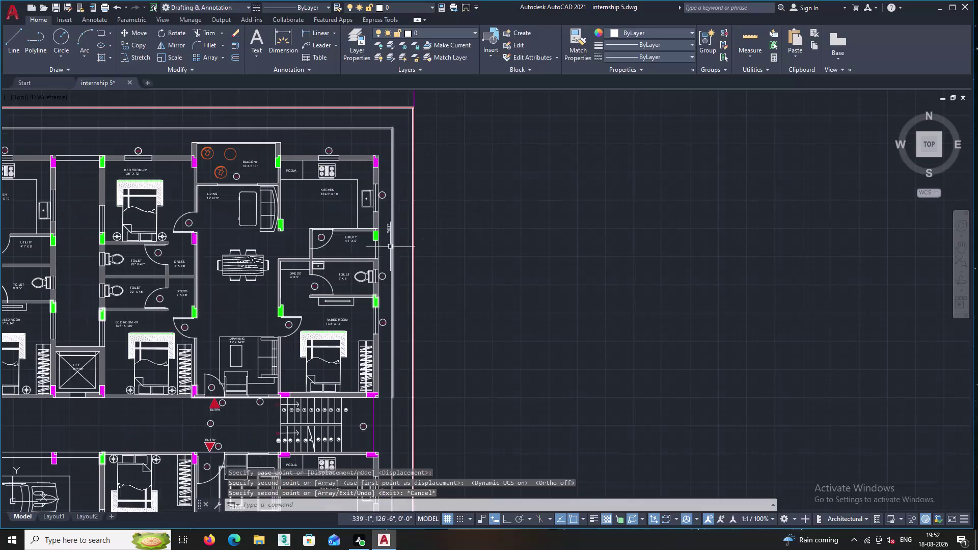
Erase the WEST text label beside the floor plan.
scroll(up, 3)
middle_drag(450, 239, 387, 169)
middle_drag(455, 221, 410, 158)
scroll(down, 3)
middle_drag(446, 256, 365, 162)
middle_drag(453, 293, 423, 203)
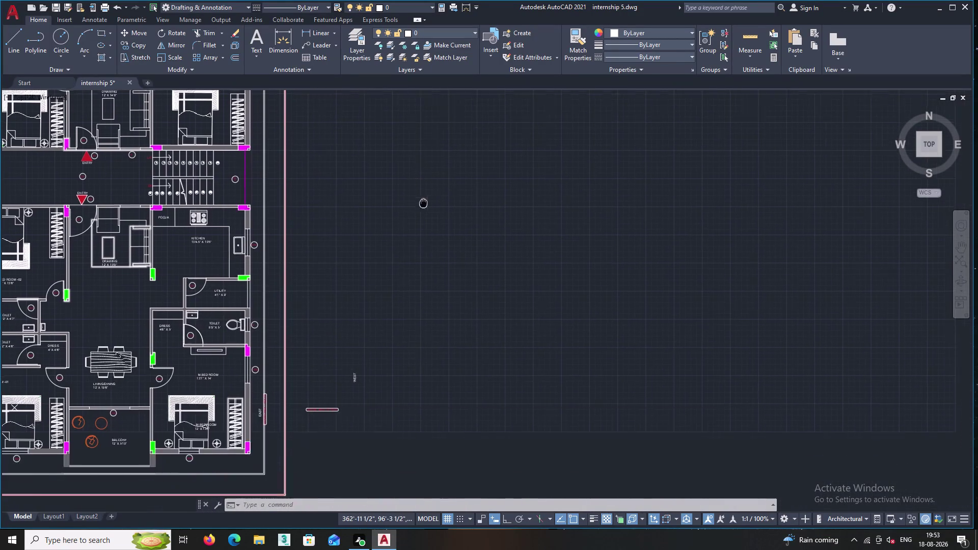
scroll(up, 3)
scroll(up, 3)
click(392, 352)
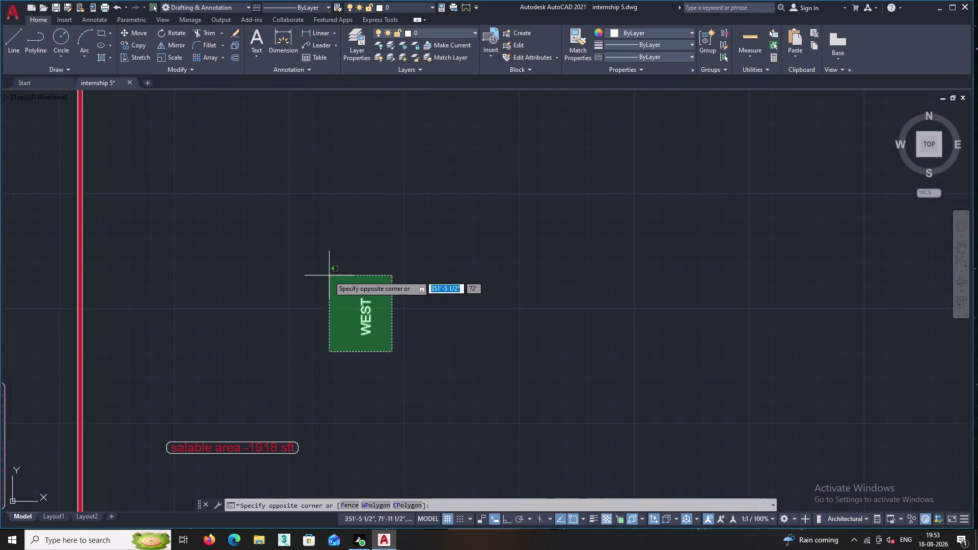
click(328, 275)
key(Delete)
Rotate the horizontal 'salable area -1918 sft' label 90° so it stands vertically.
middle_drag(300, 375, 322, 266)
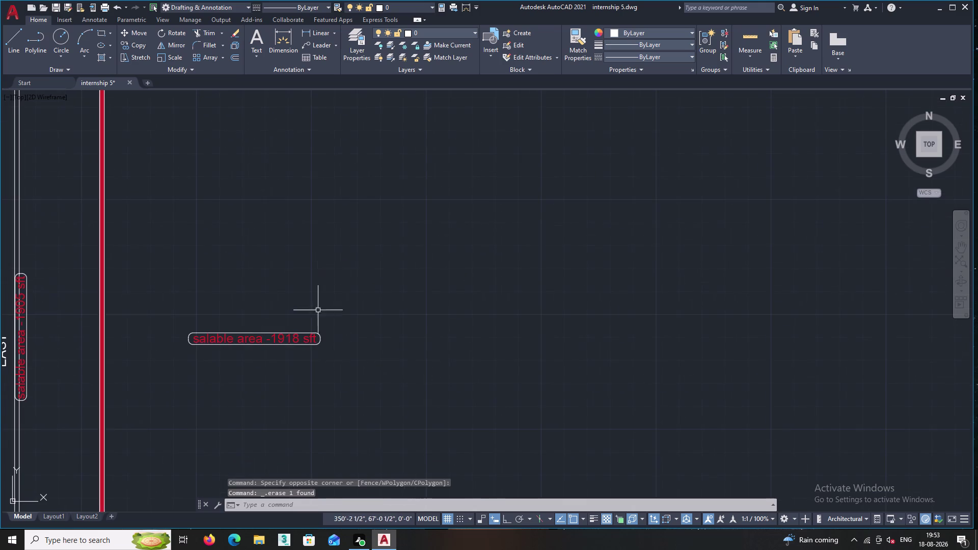
double_click(335, 371)
click(282, 300)
right_click(292, 241)
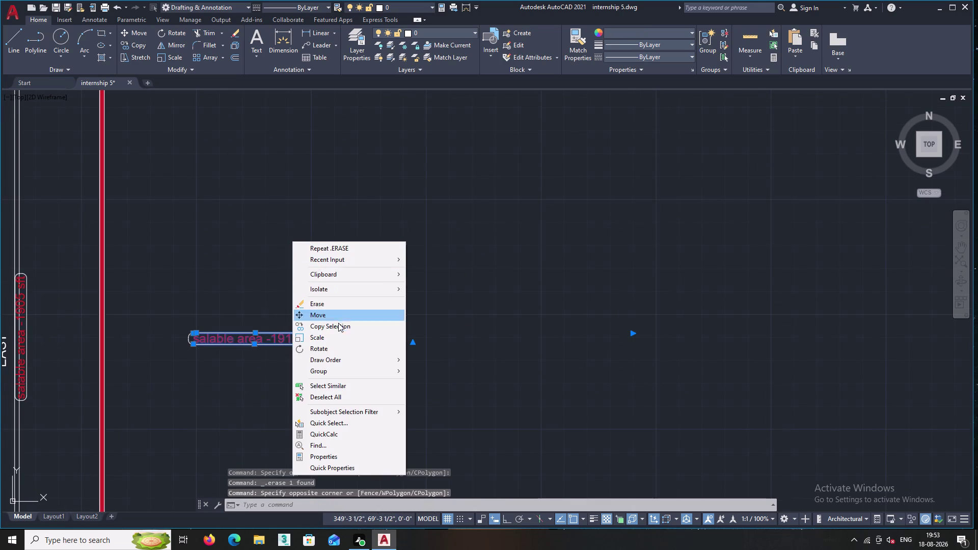
click(337, 351)
click(321, 339)
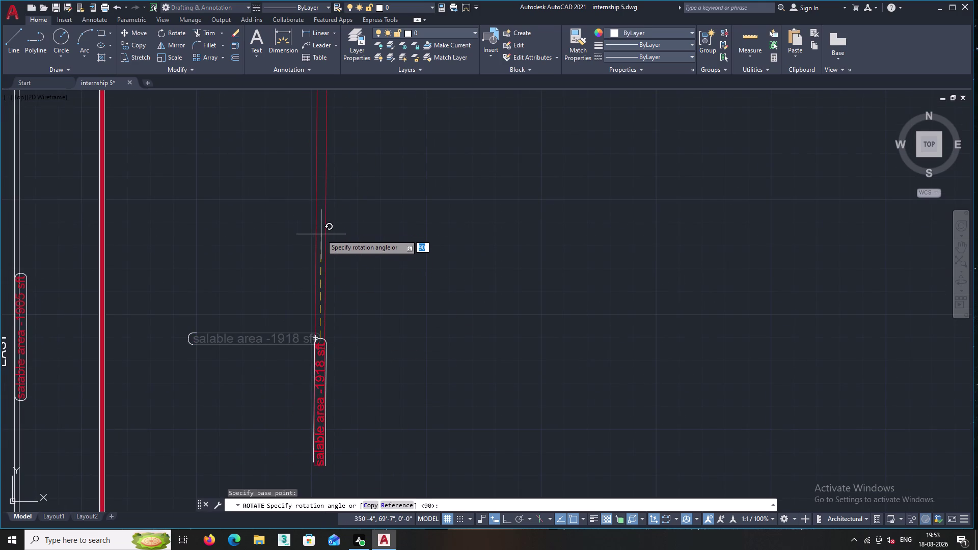
key(F8)
click(321, 236)
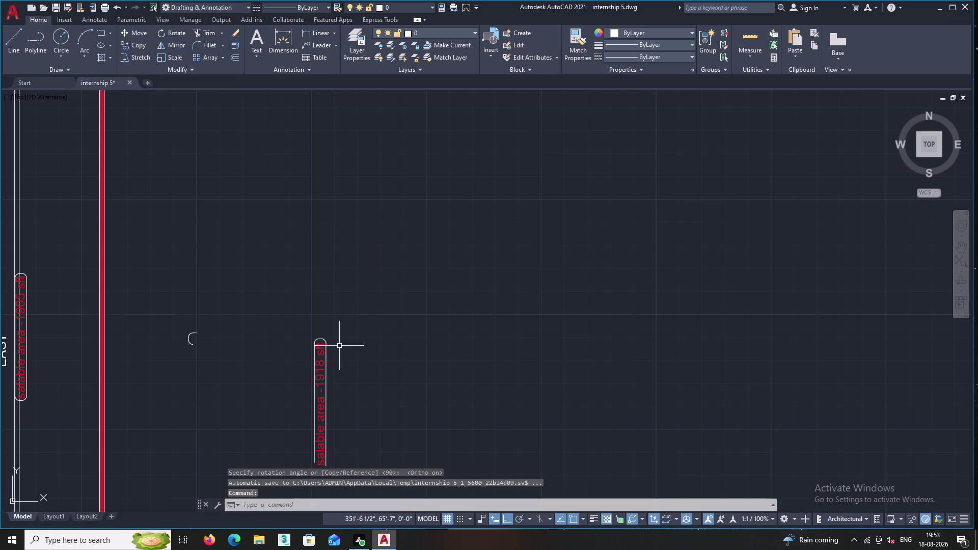
Window-select and erase the leftover arc pieces beside the label.
click(204, 351)
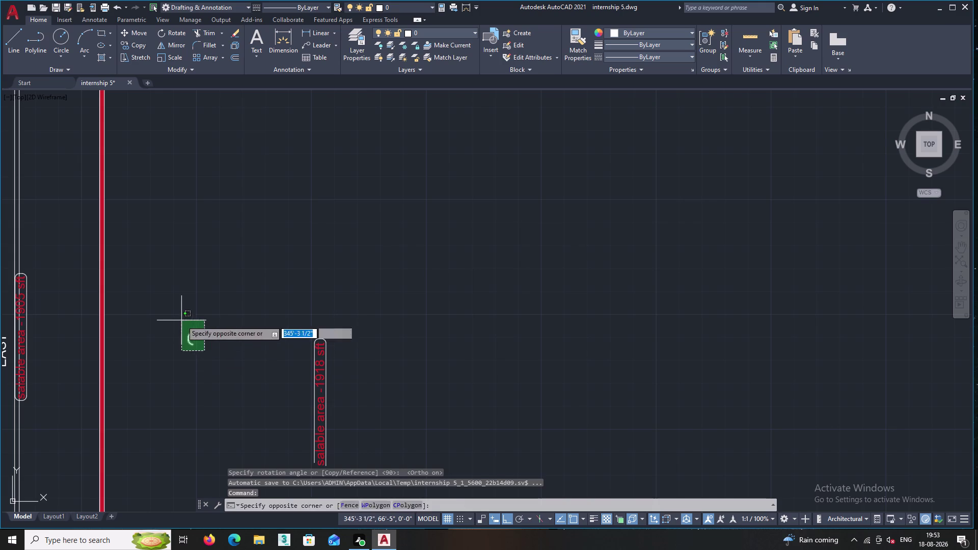
click(182, 320)
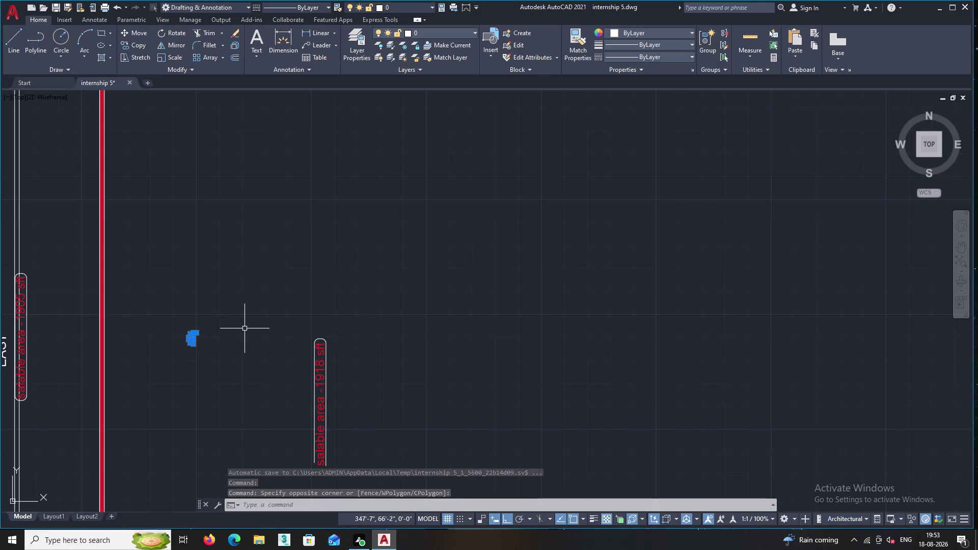
key(Delete)
middle_drag(246, 331, 257, 176)
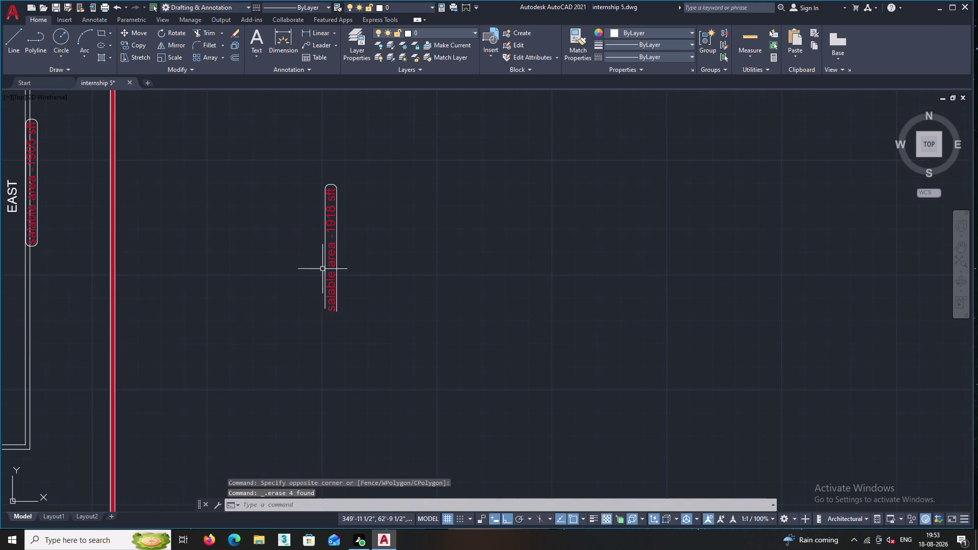
middle_drag(326, 273, 331, 295)
scroll(up, 3)
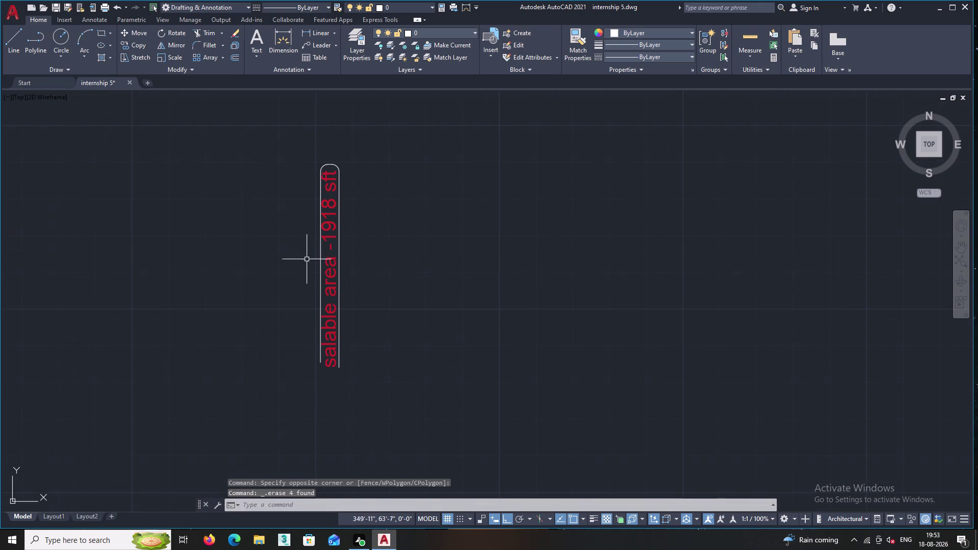
click(7, 33)
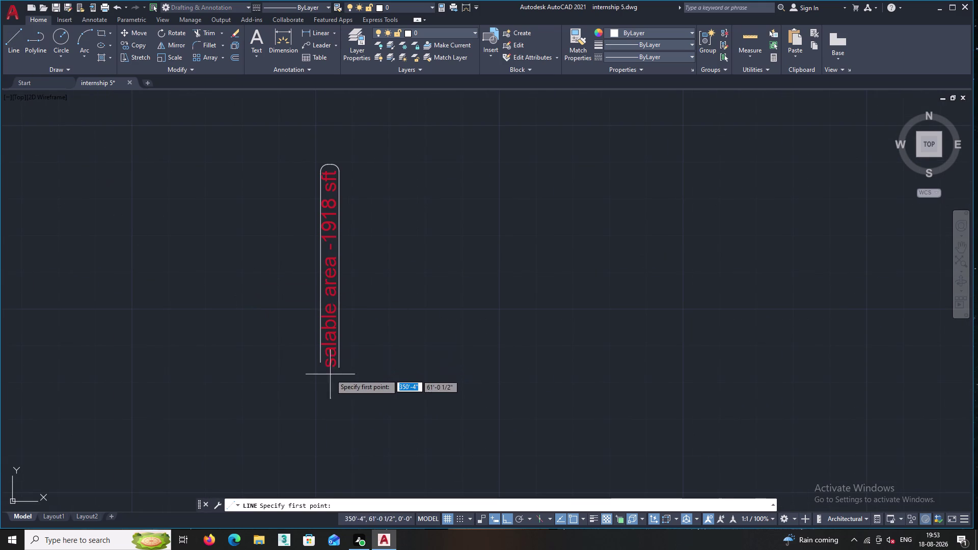
Draw a line across the bottom of the vertical label's frame.
scroll(up, 3)
click(353, 361)
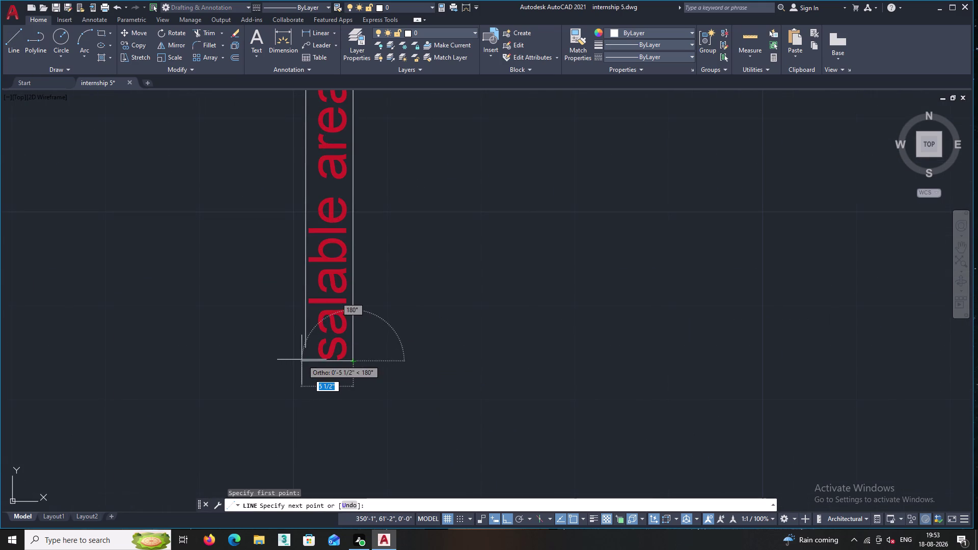
double_click(293, 371)
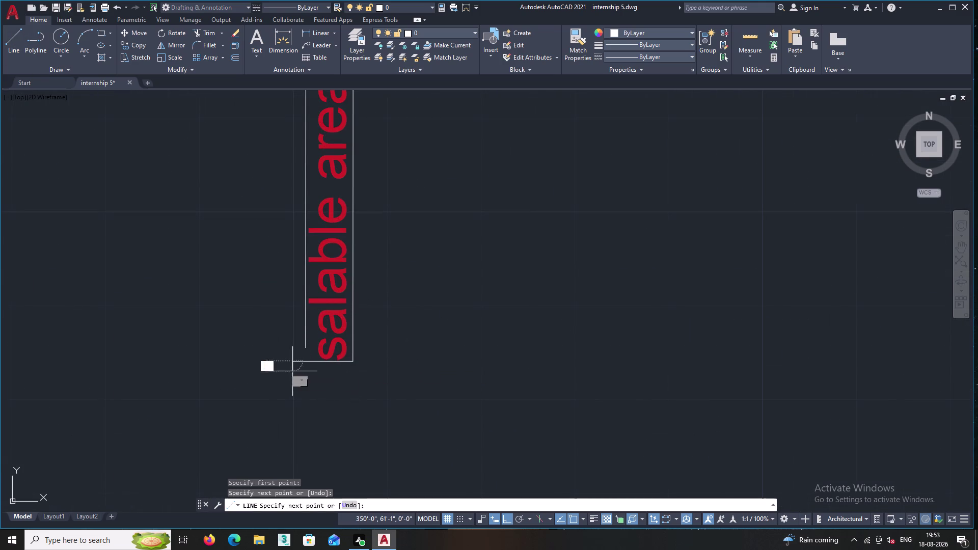
key(Escape)
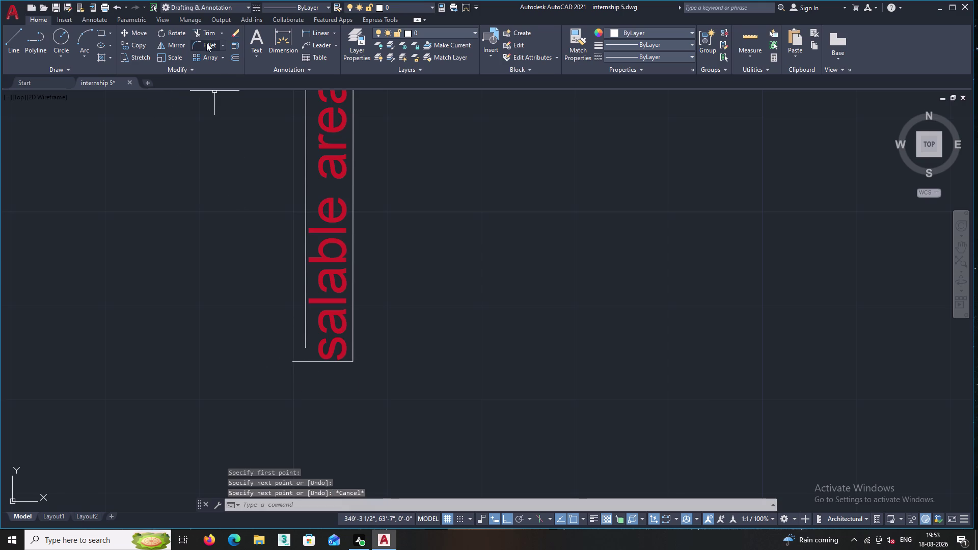
Extend the frame's left side down to the new bottom line with EX.
text(EX)
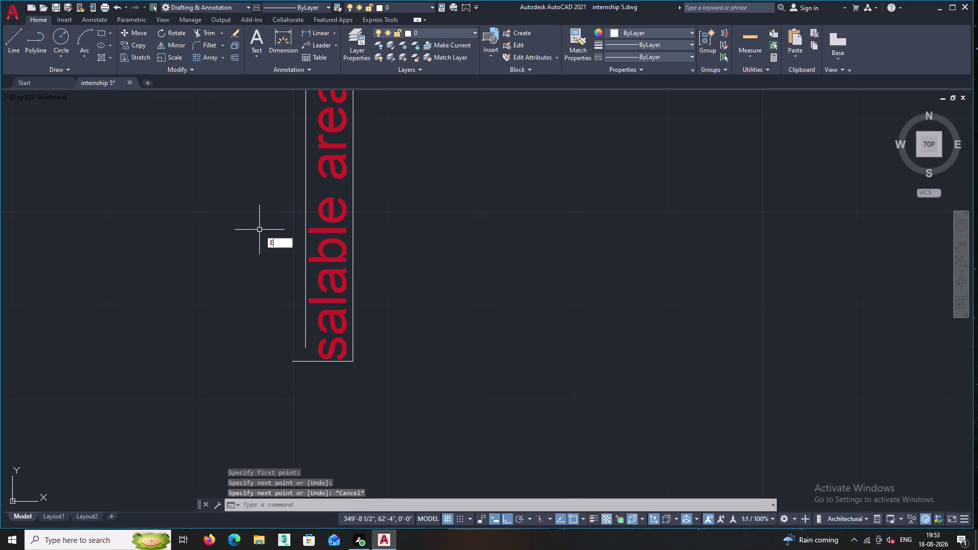
key(Return)
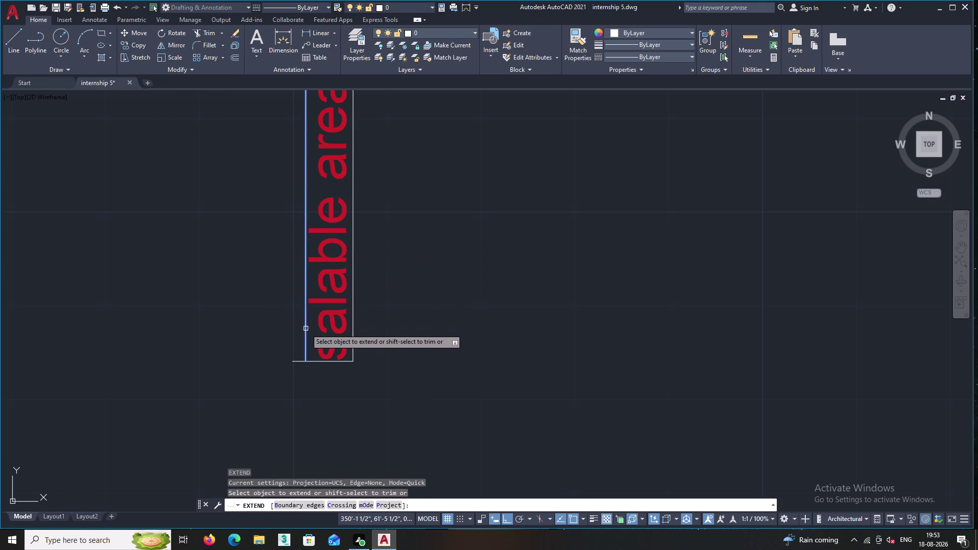
click(306, 329)
key(Escape)
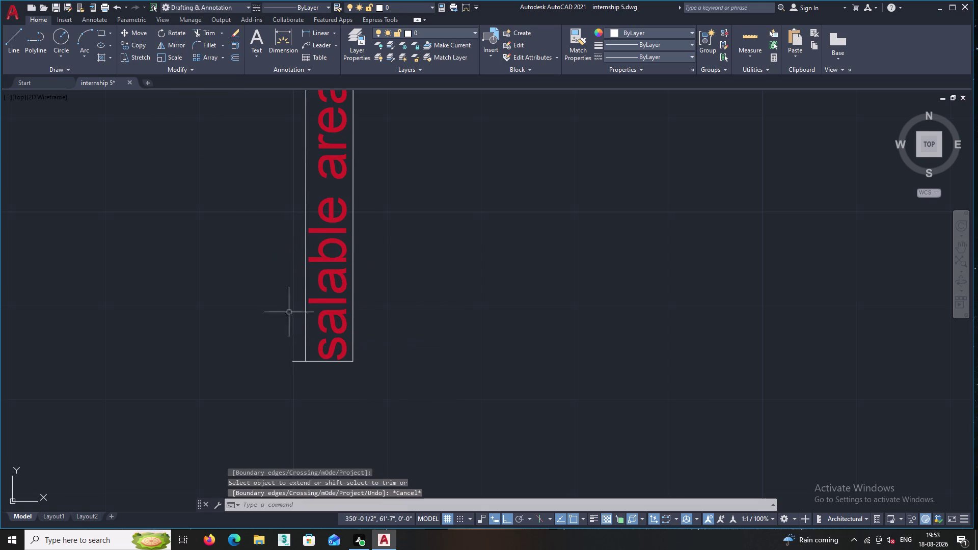
middle_drag(259, 285, 254, 301)
scroll(up, 3)
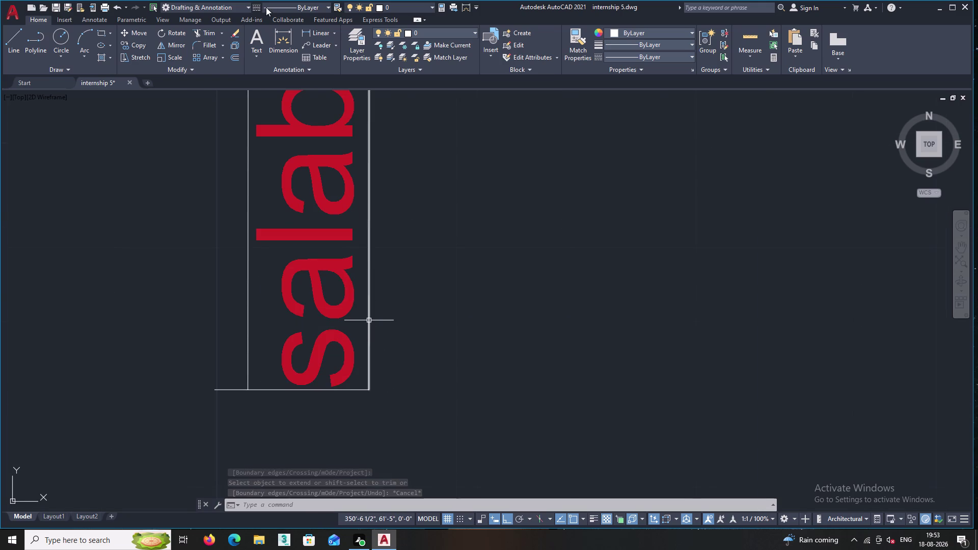
Fillet the bottom-left and bottom-right frame corners into rounded ends.
double_click(207, 41)
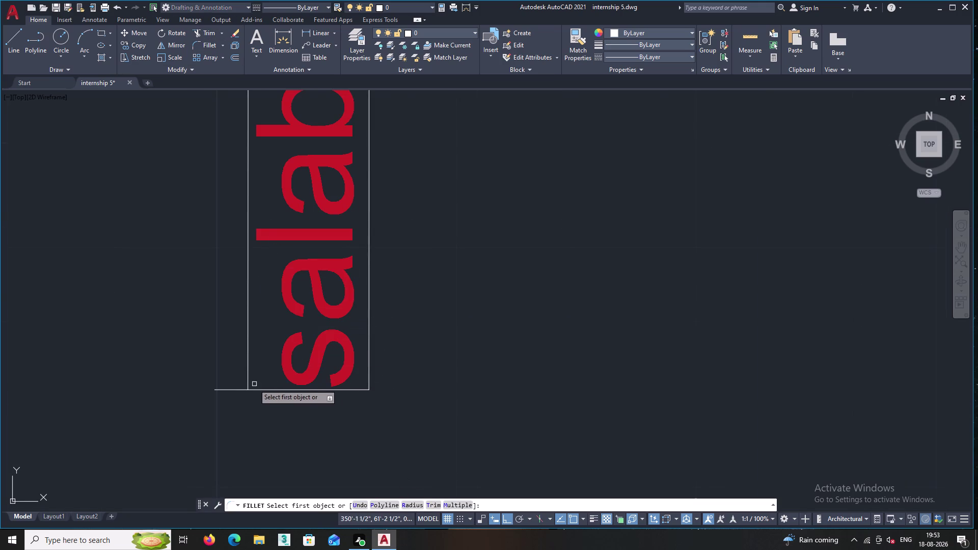
click(247, 377)
click(258, 390)
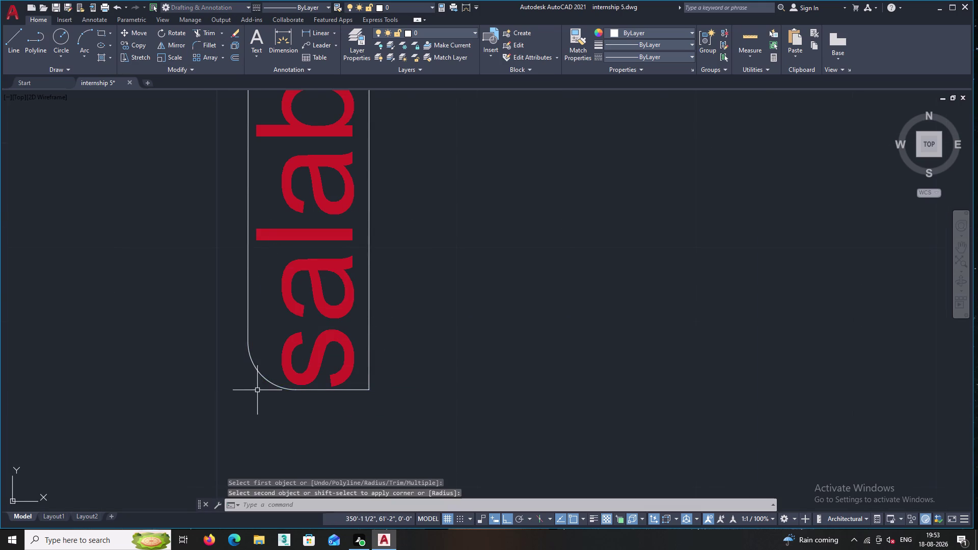
key(Return)
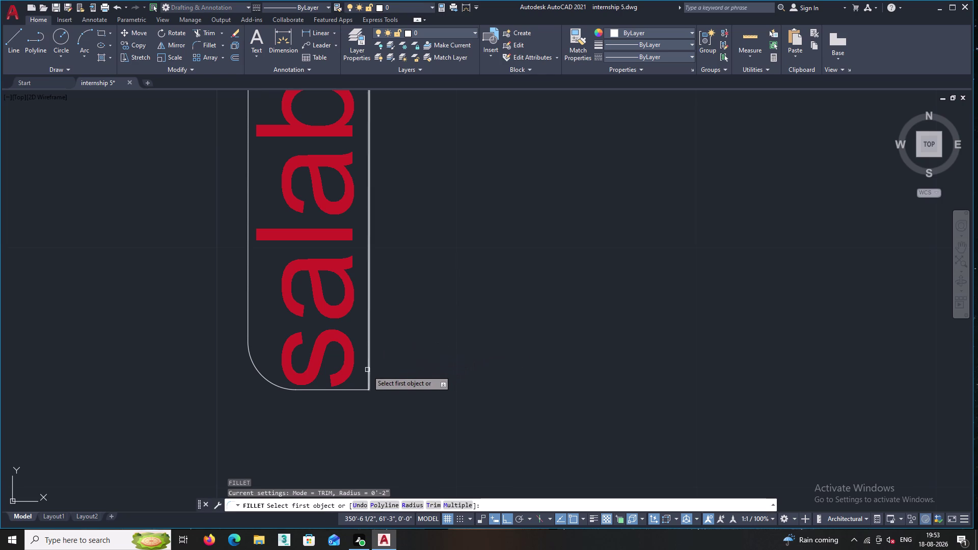
click(367, 372)
double_click(369, 373)
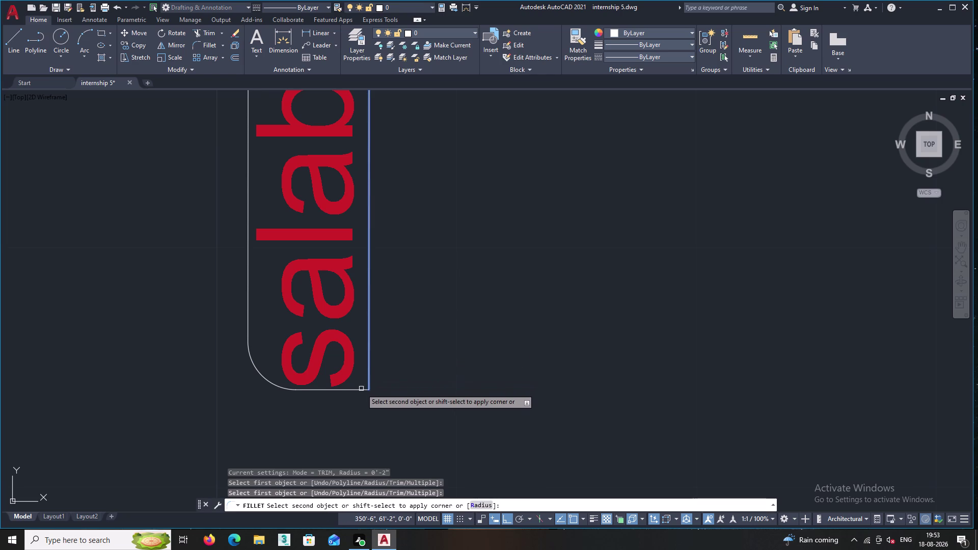
click(361, 390)
scroll(down, 3)
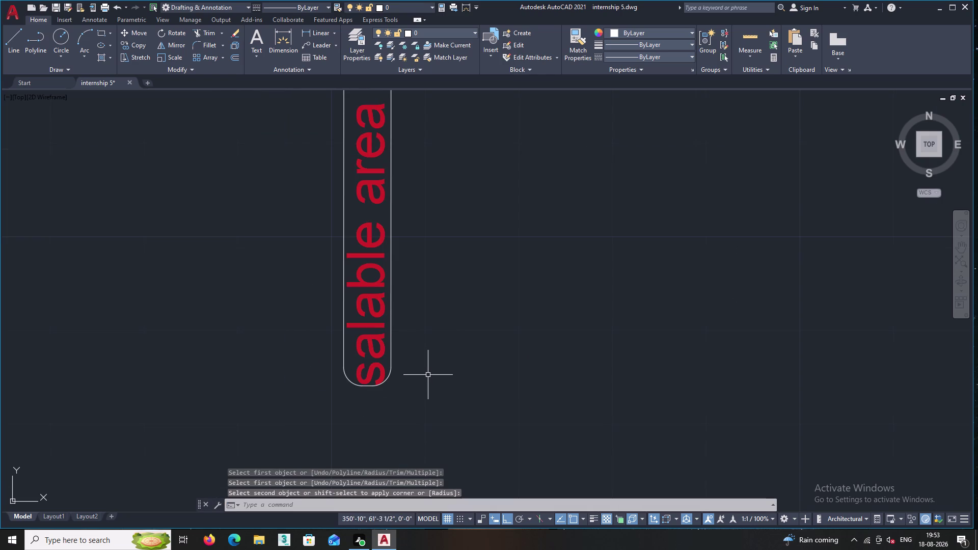
key(Escape)
middle_drag(421, 373, 421, 379)
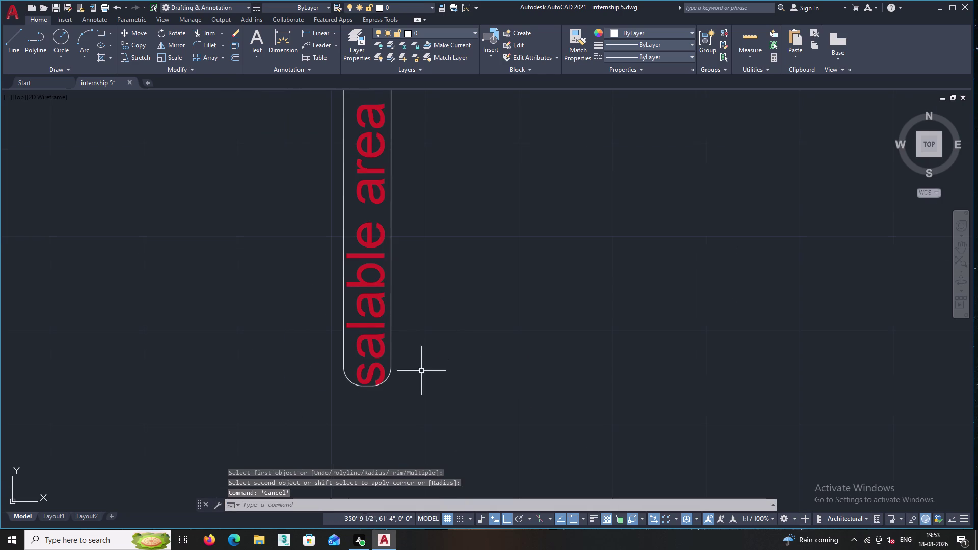
middle_drag(421, 380, 431, 422)
scroll(down, 3)
Select the vertical salable-area label and its frame for copying.
click(445, 407)
click(346, 281)
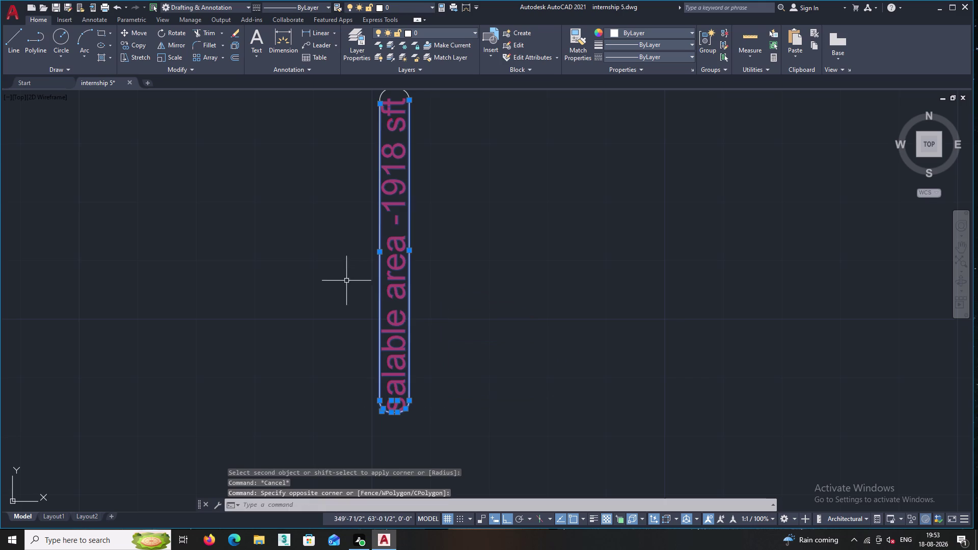
middle_drag(343, 255, 366, 338)
double_click(488, 291)
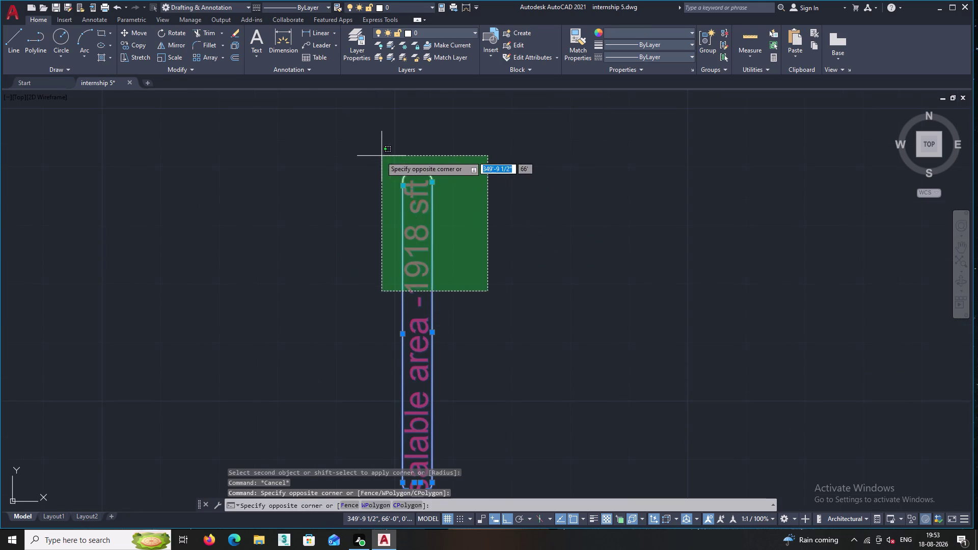
click(379, 155)
right_click(367, 152)
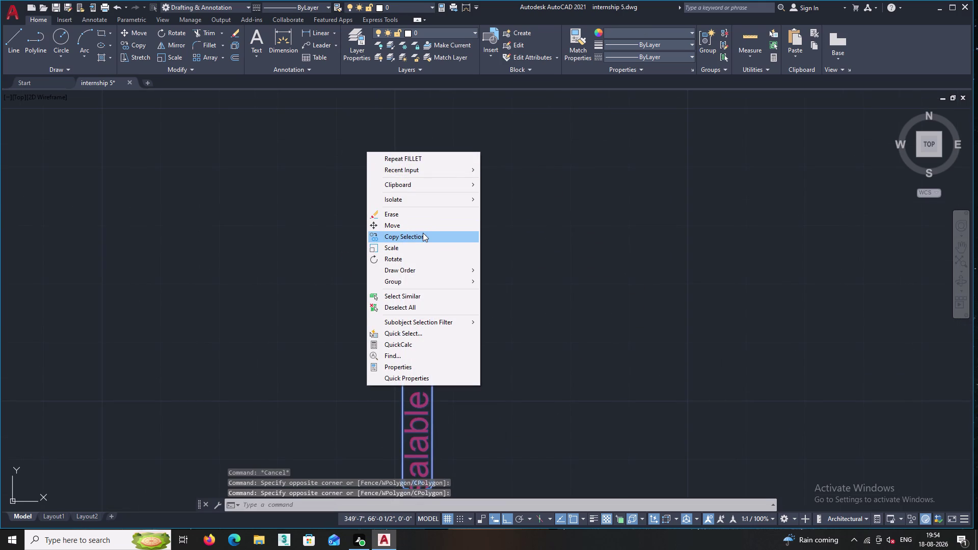
double_click(421, 238)
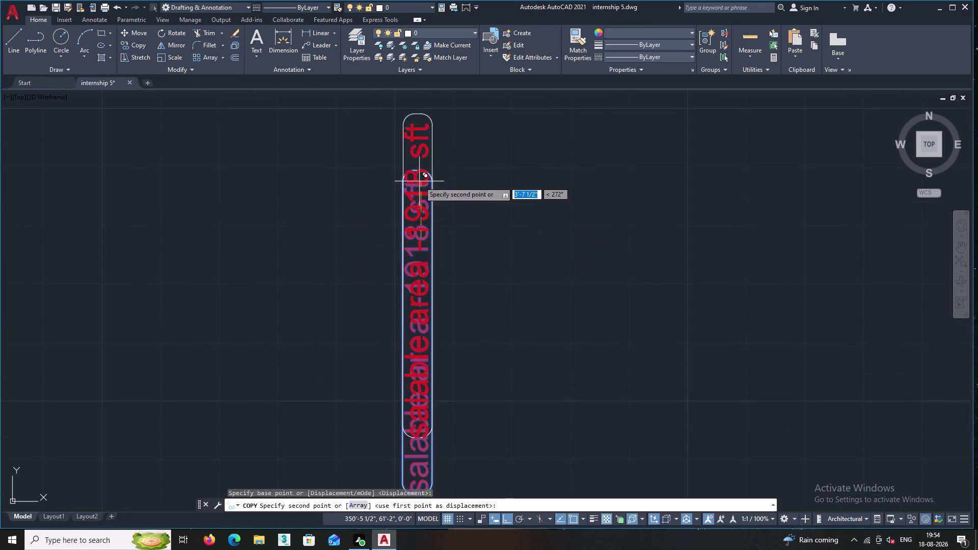
Turn Ortho off and carry the label copy over to the WEST label area.
middle_drag(258, 182, 366, 179)
key(F8)
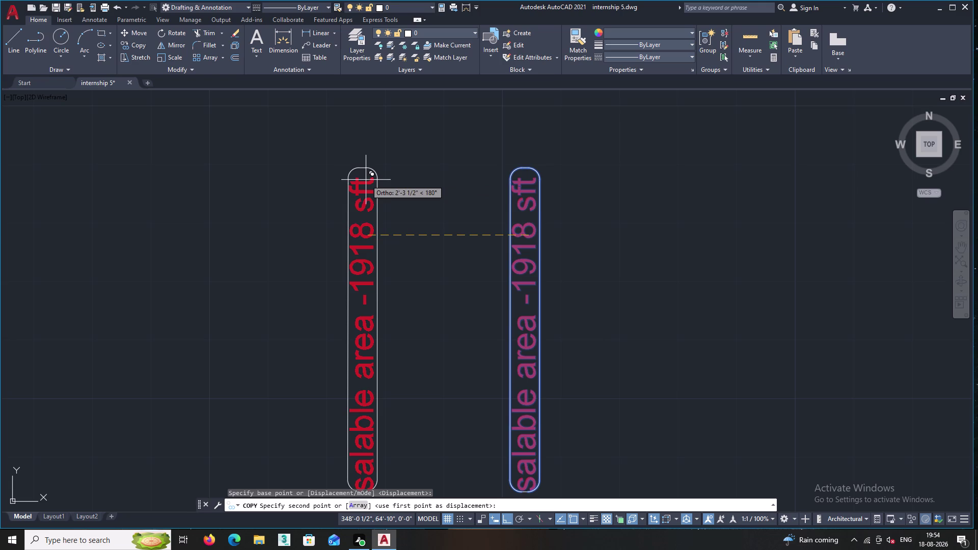
scroll(down, 3)
middle_click(345, 180)
middle_drag(344, 184, 421, 294)
middle_drag(279, 232, 484, 336)
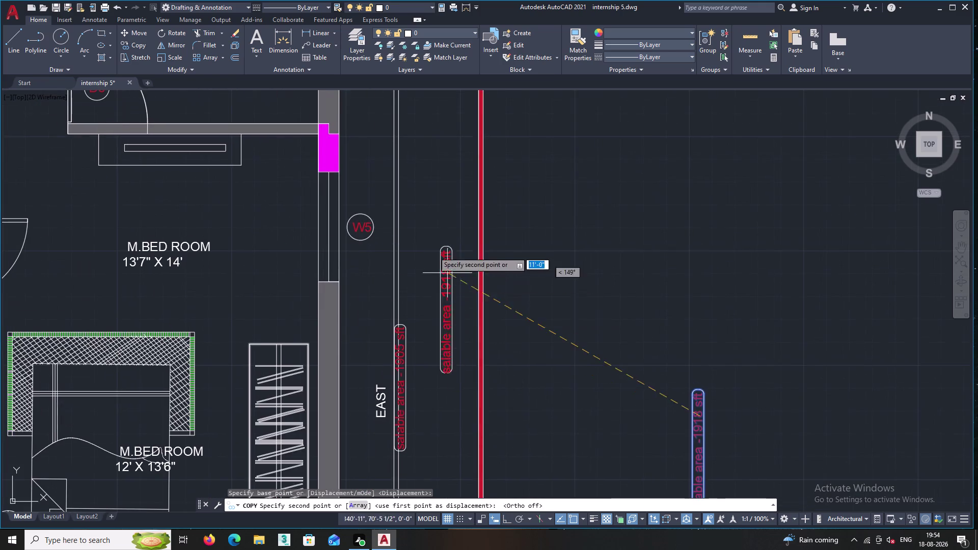
middle_drag(412, 218, 446, 423)
middle_drag(411, 275, 400, 466)
middle_drag(406, 219, 375, 460)
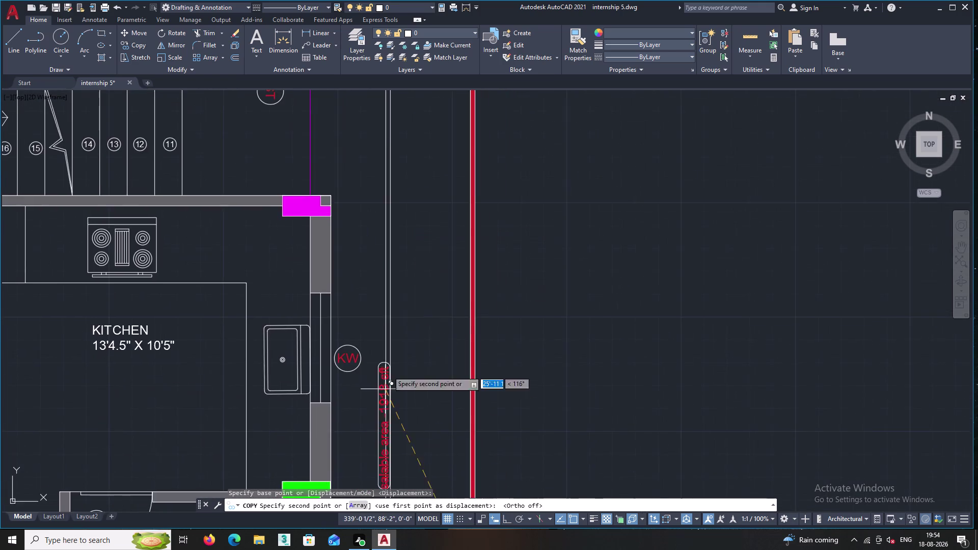
middle_drag(386, 286, 363, 462)
scroll(down, 3)
middle_drag(392, 262, 385, 461)
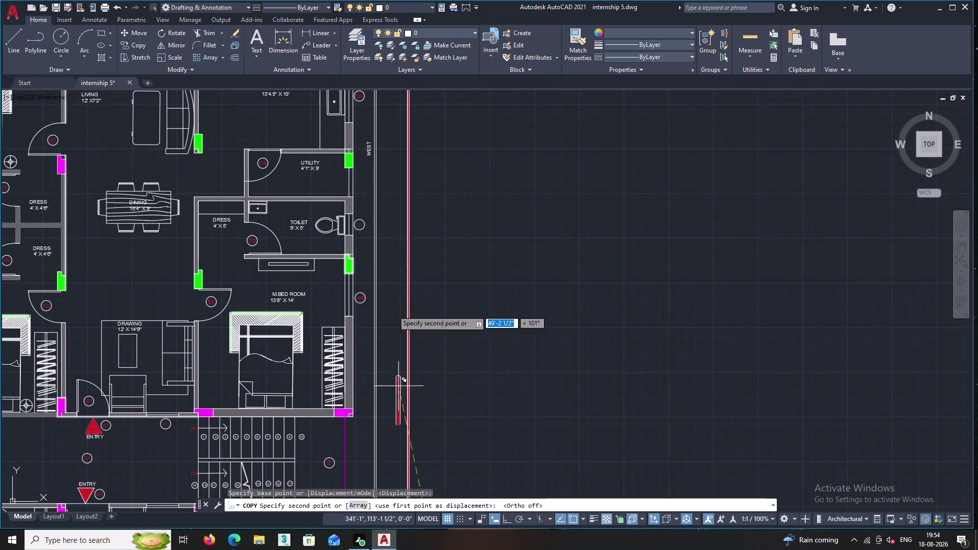
middle_drag(381, 239, 377, 361)
scroll(up, 3)
scroll(up, 3)
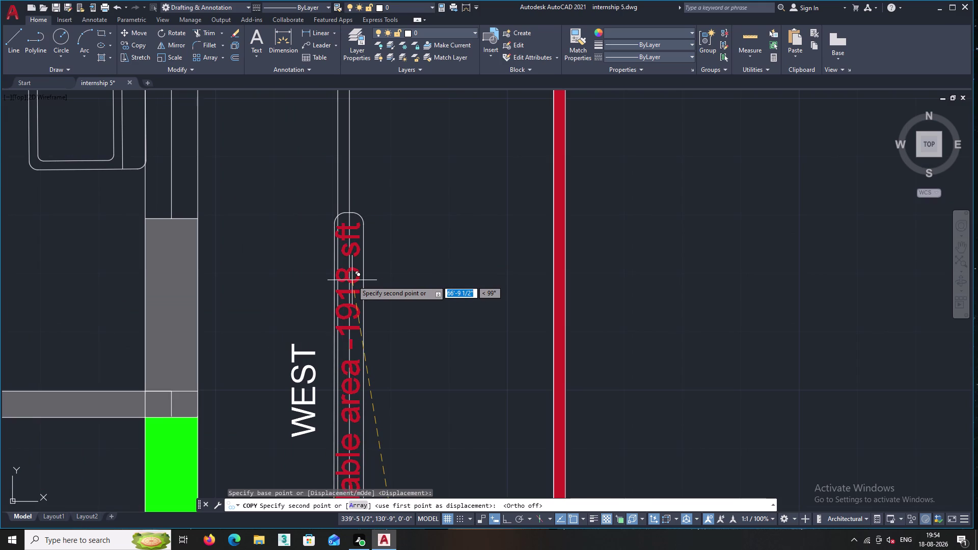
Place the label copy beside the WEST text and end the copy.
click(352, 280)
right_click(352, 280)
click(352, 281)
key(Escape)
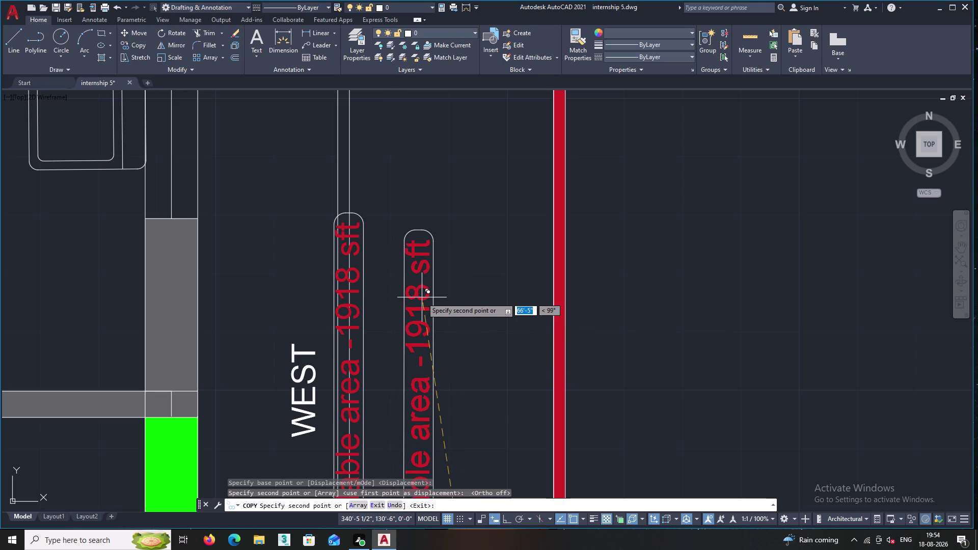
key(Escape)
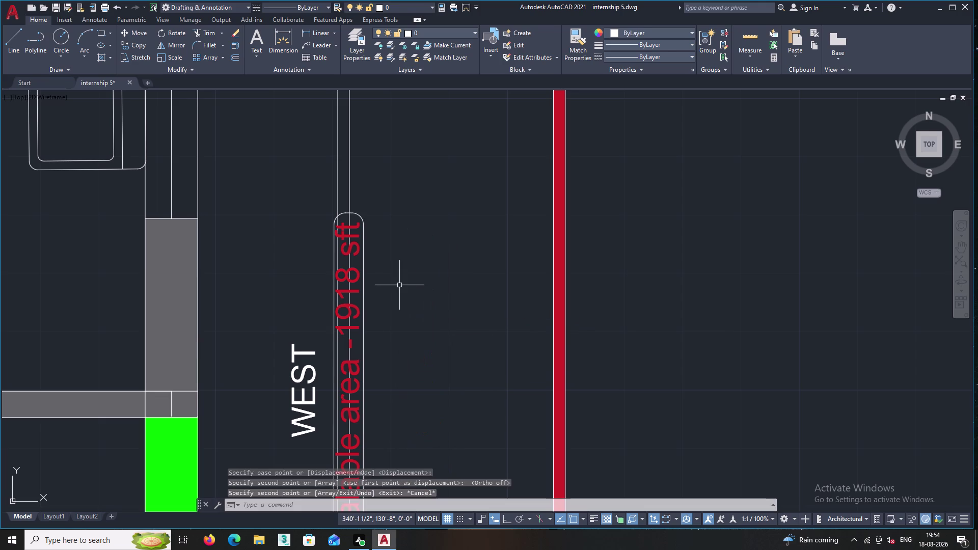
Inspect the new label beside WEST and select its text and frame.
scroll(down, 3)
middle_drag(367, 287, 418, 260)
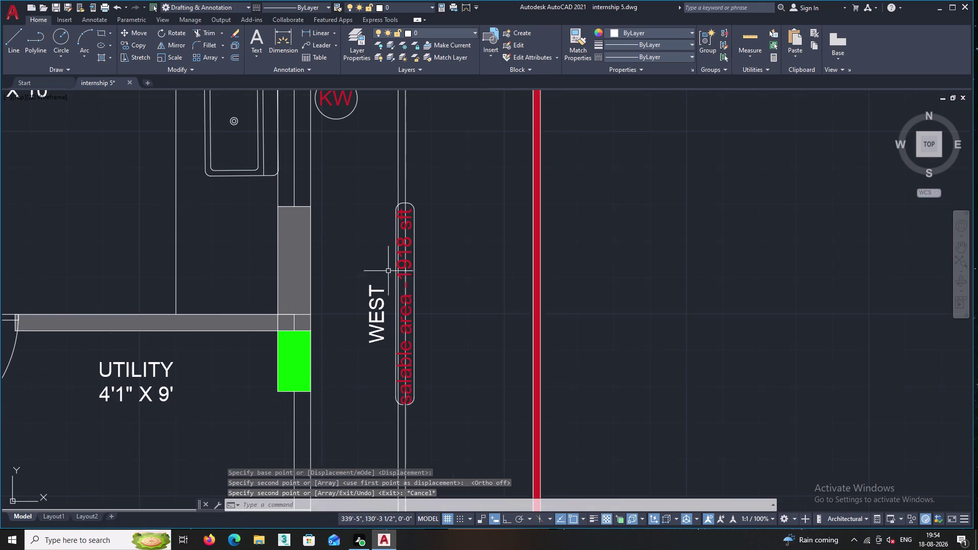
middle_drag(381, 273, 338, 261)
scroll(down, 3)
middle_drag(329, 258, 372, 249)
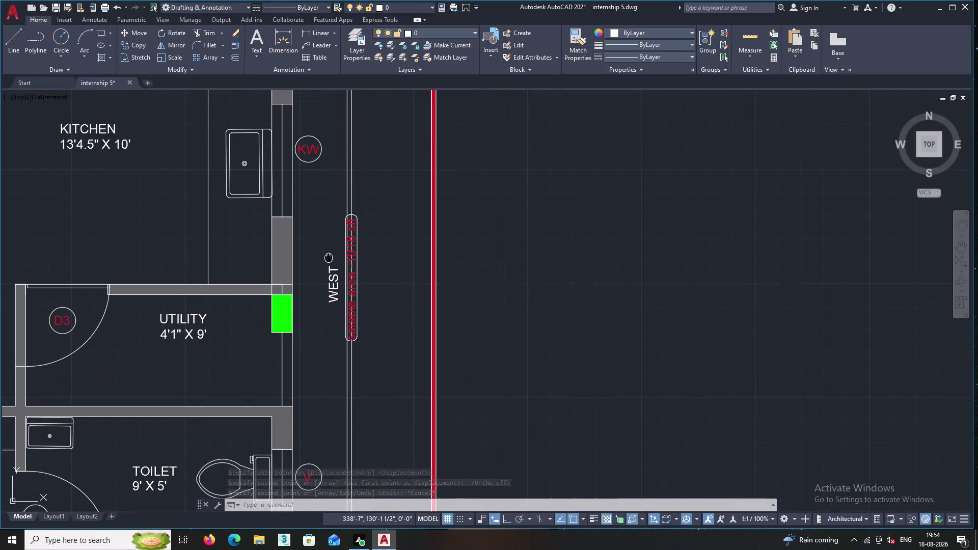
middle_drag(372, 249, 389, 249)
scroll(down, 3)
middle_drag(396, 300, 418, 288)
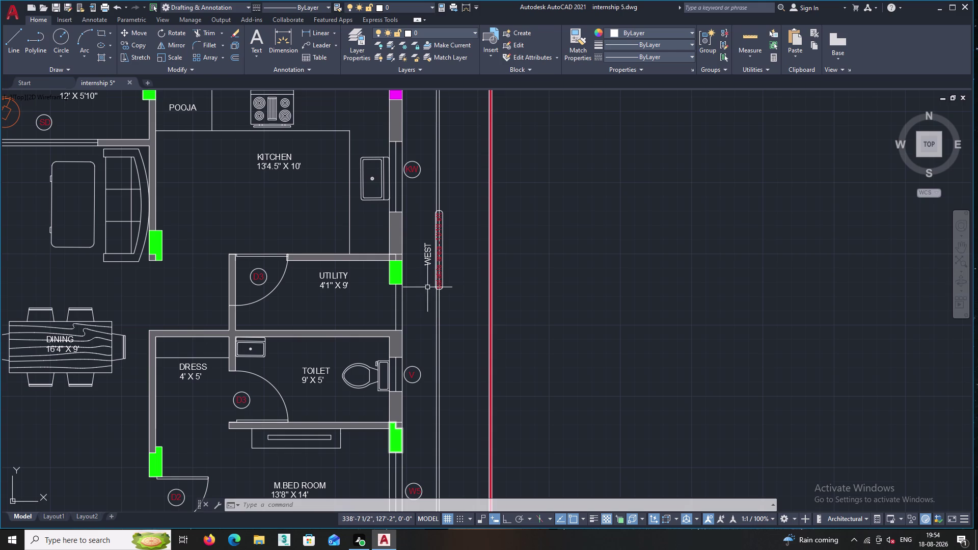
scroll(up, 3)
middle_drag(454, 251, 435, 315)
scroll(up, 3)
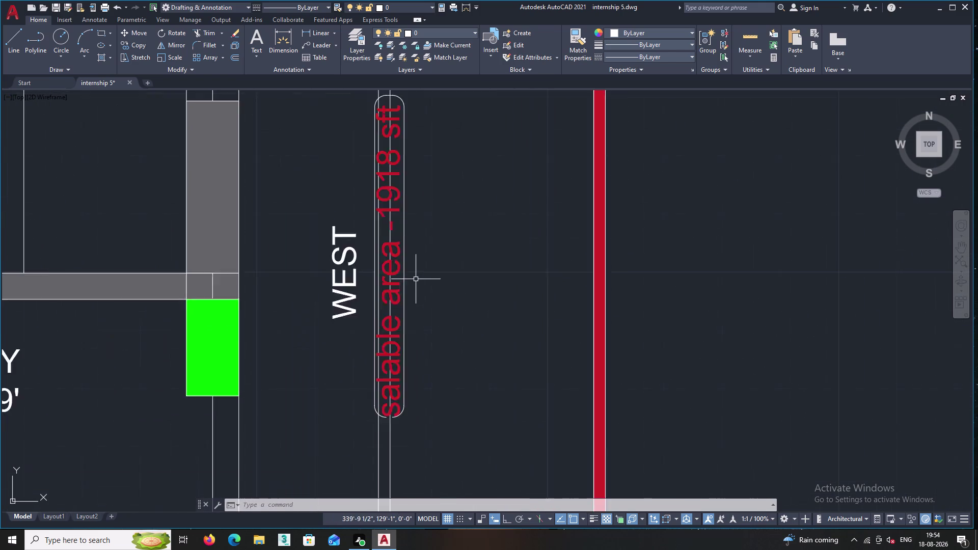
scroll(up, 3)
click(380, 283)
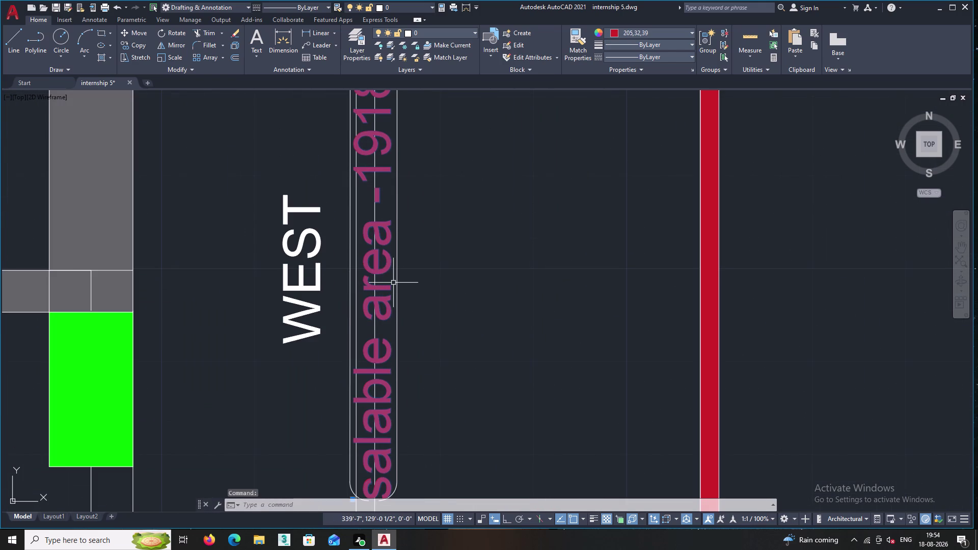
click(396, 283)
double_click(355, 300)
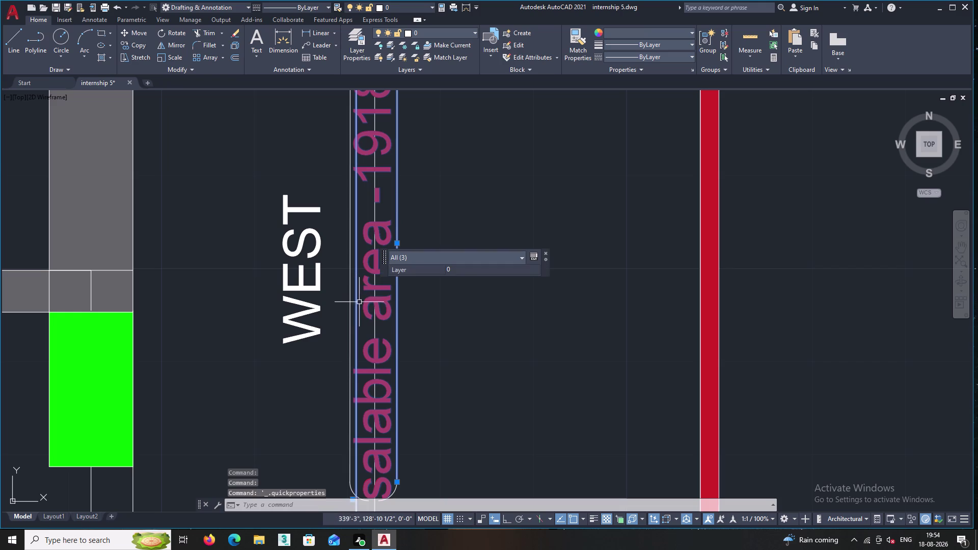
middle_drag(394, 313, 380, 183)
scroll(up, 3)
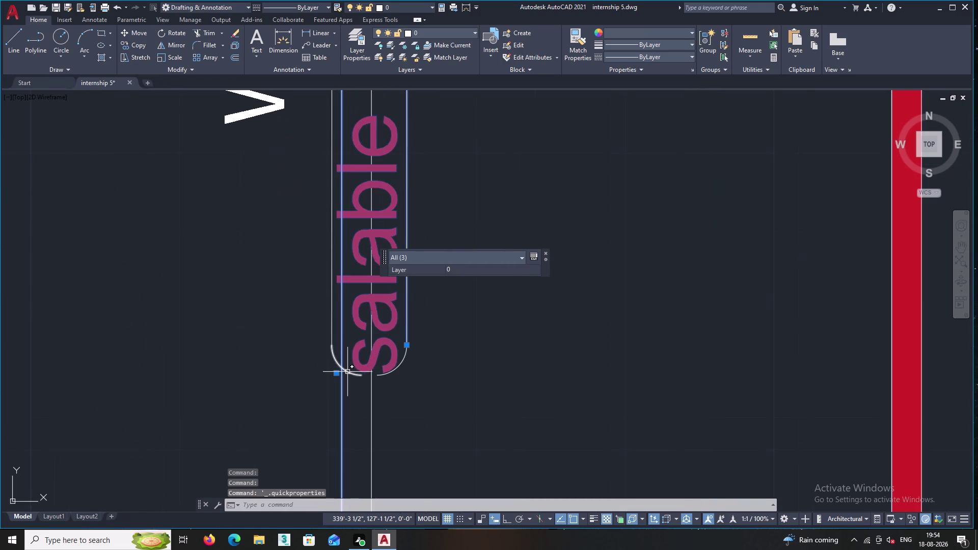
click(351, 372)
click(381, 375)
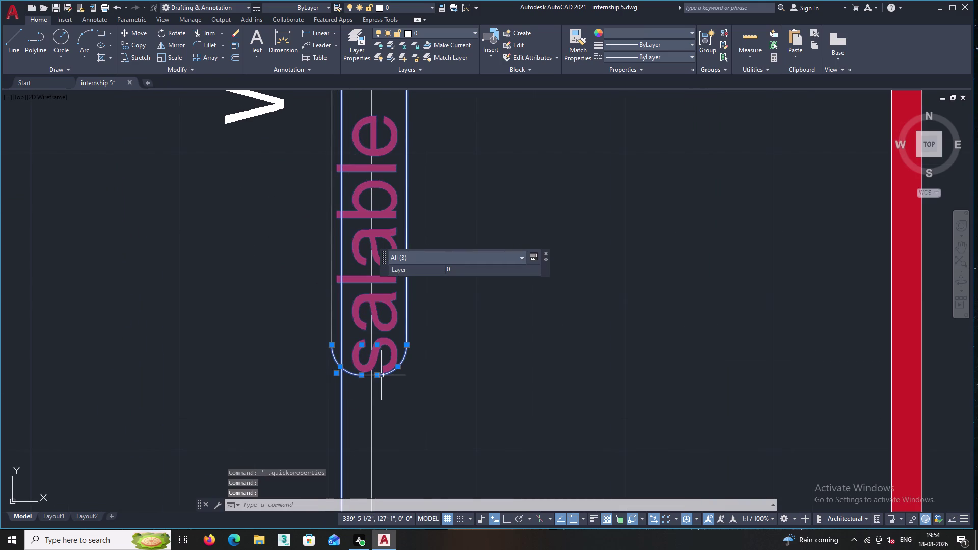
middle_drag(442, 345, 439, 512)
middle_drag(468, 151, 472, 368)
middle_drag(432, 170, 434, 185)
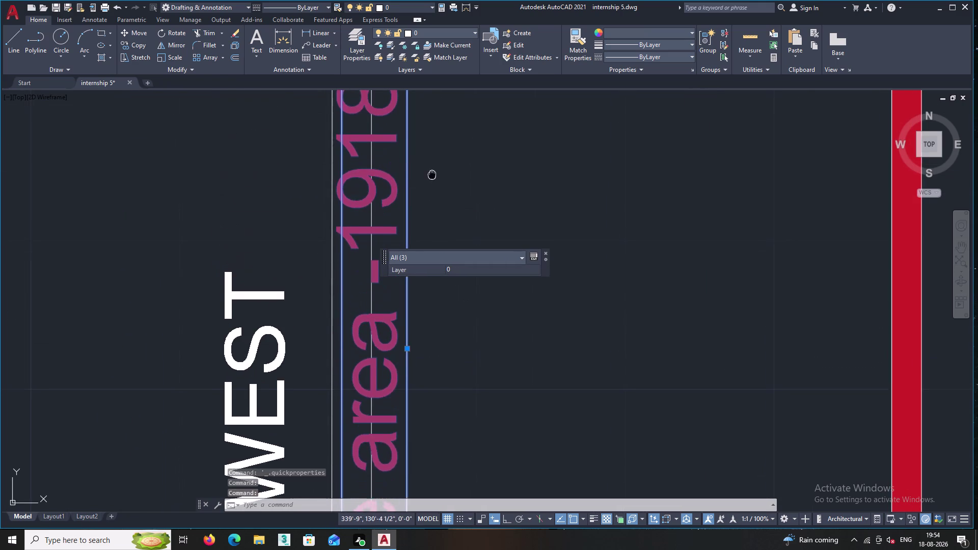
middle_drag(436, 180, 454, 431)
double_click(399, 199)
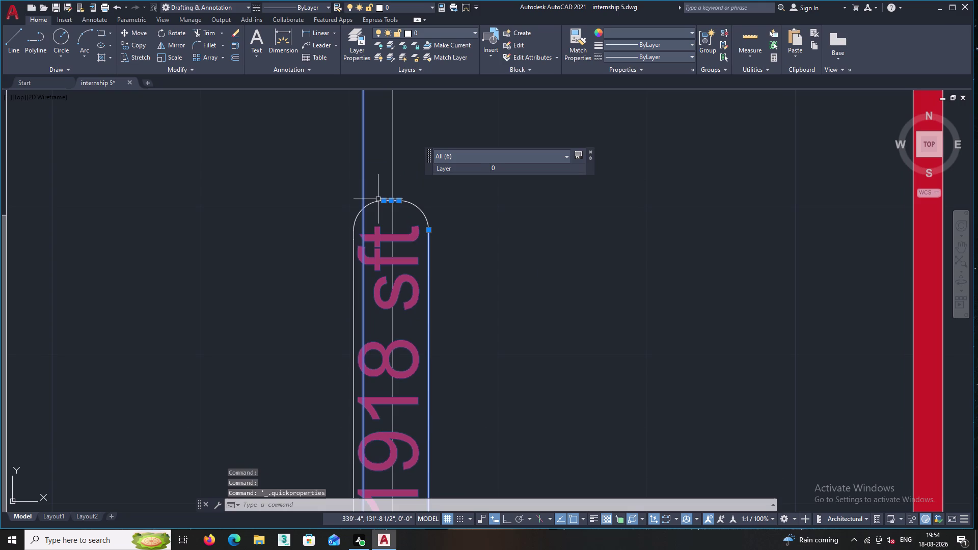
double_click(376, 200)
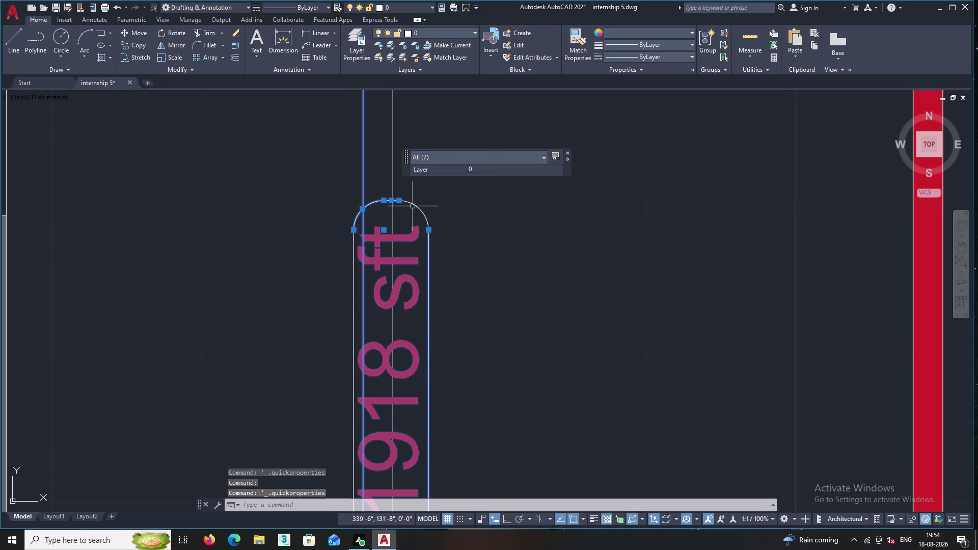
click(412, 207)
click(353, 285)
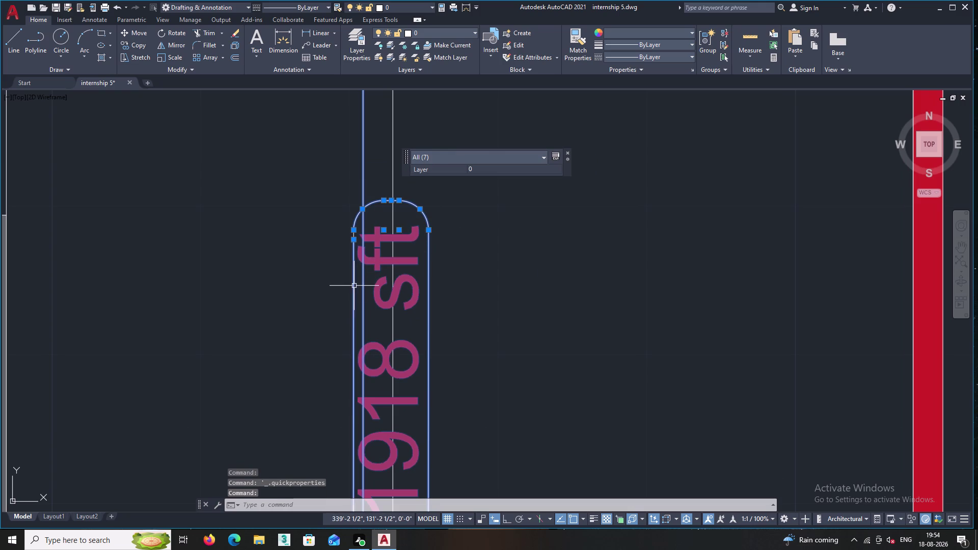
key(Escape)
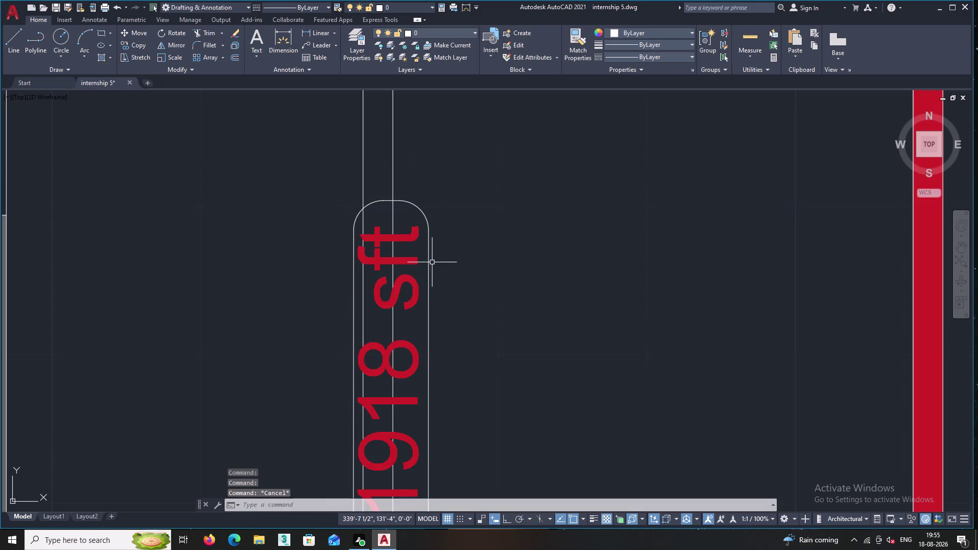
scroll(up, 3)
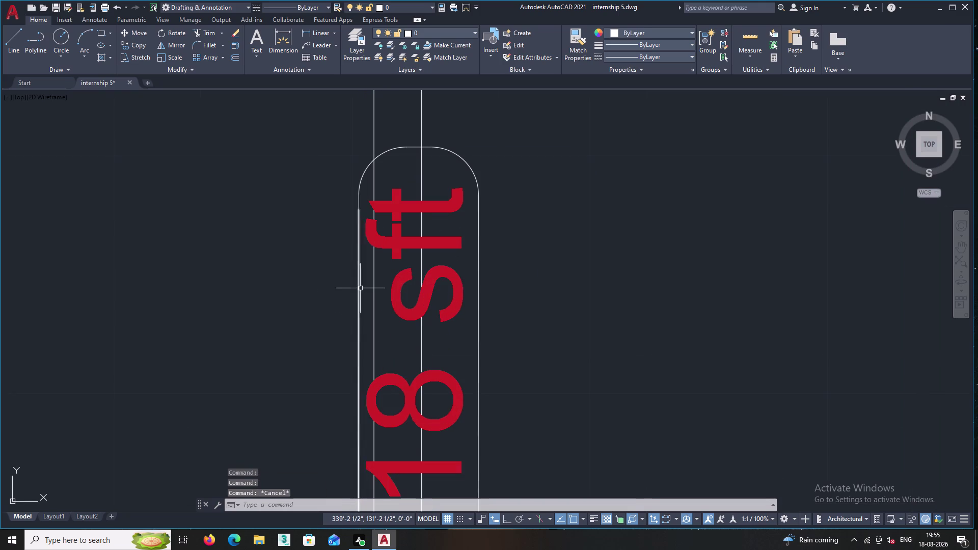
click(405, 246)
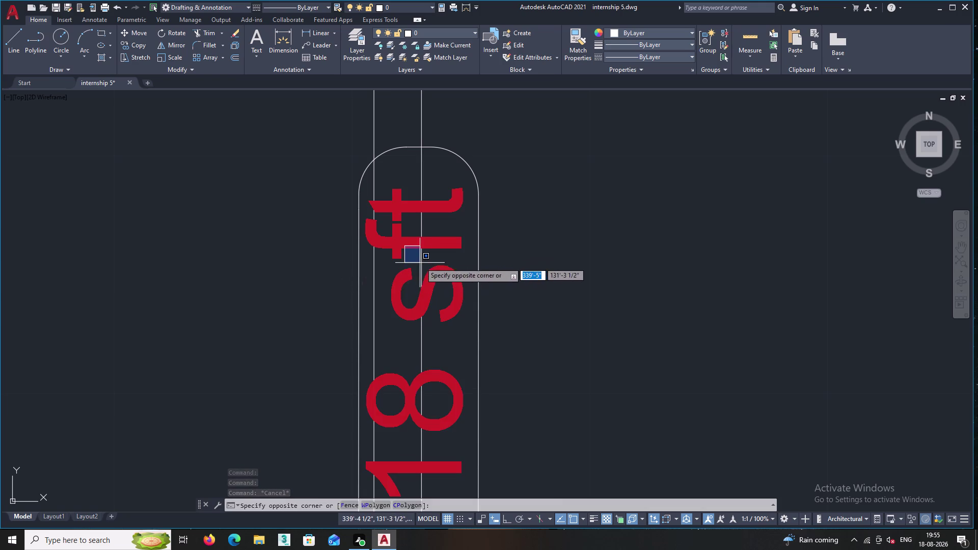
double_click(403, 247)
double_click(399, 238)
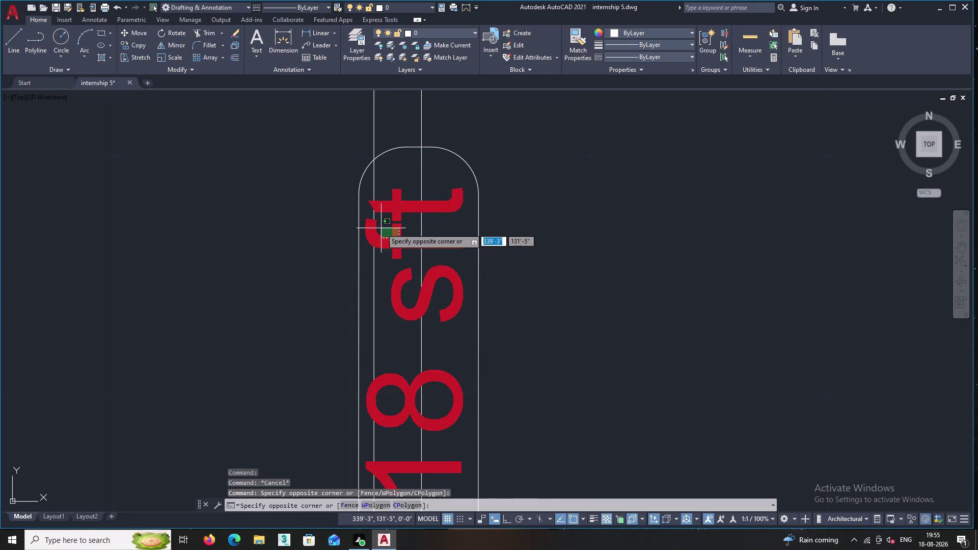
click(381, 229)
click(503, 275)
click(472, 228)
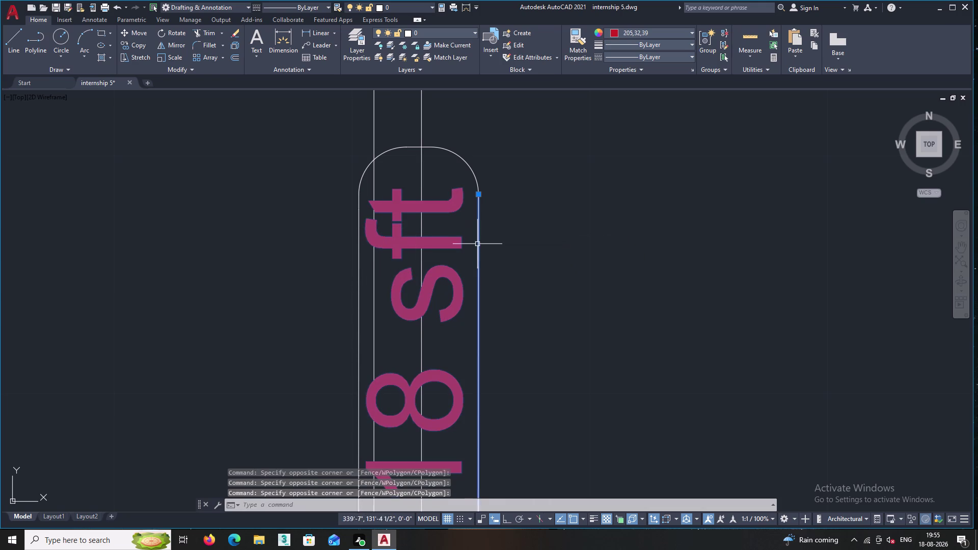
middle_drag(508, 324, 505, 191)
click(364, 229)
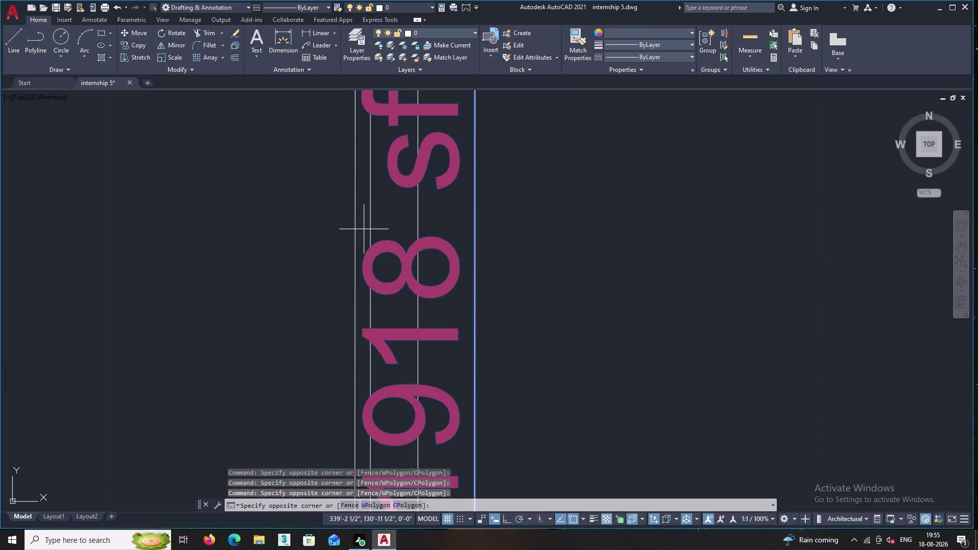
click(350, 211)
scroll(down, 3)
scroll(up, 3)
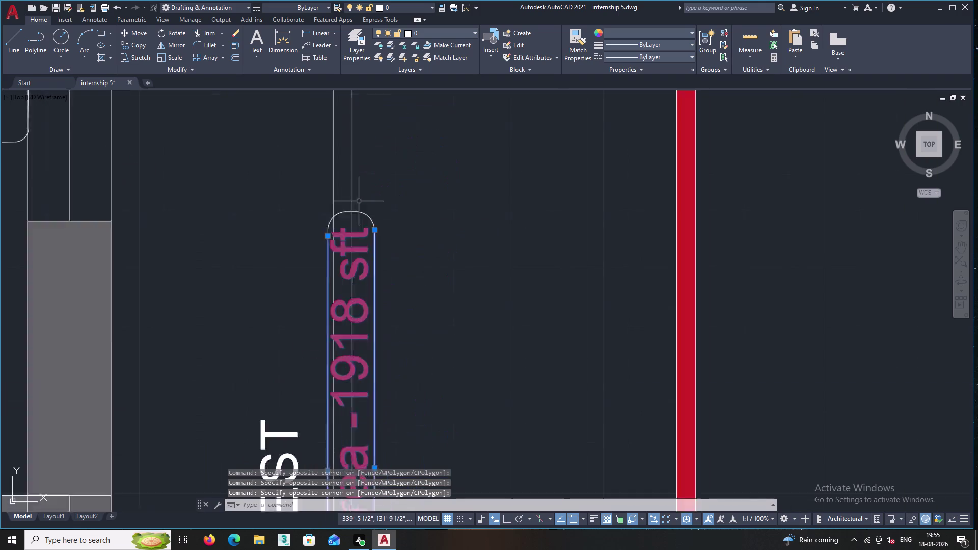
scroll(up, 3)
scroll(up, 3)
click(256, 285)
click(235, 246)
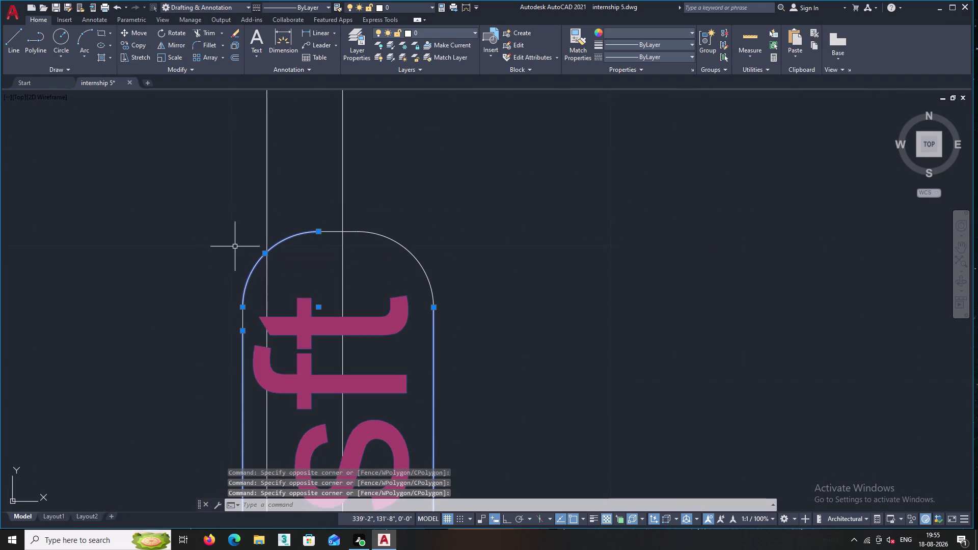
click(255, 320)
click(225, 306)
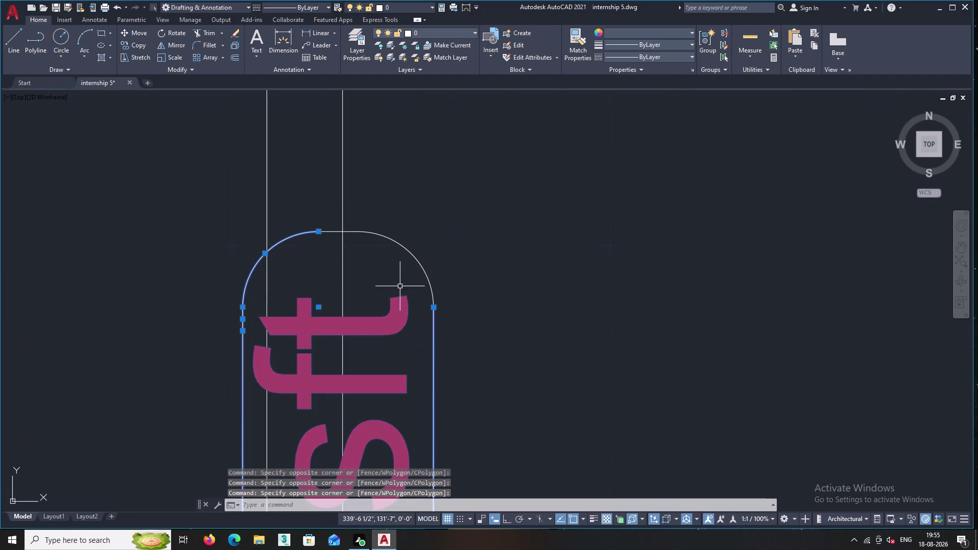
click(400, 277)
click(394, 202)
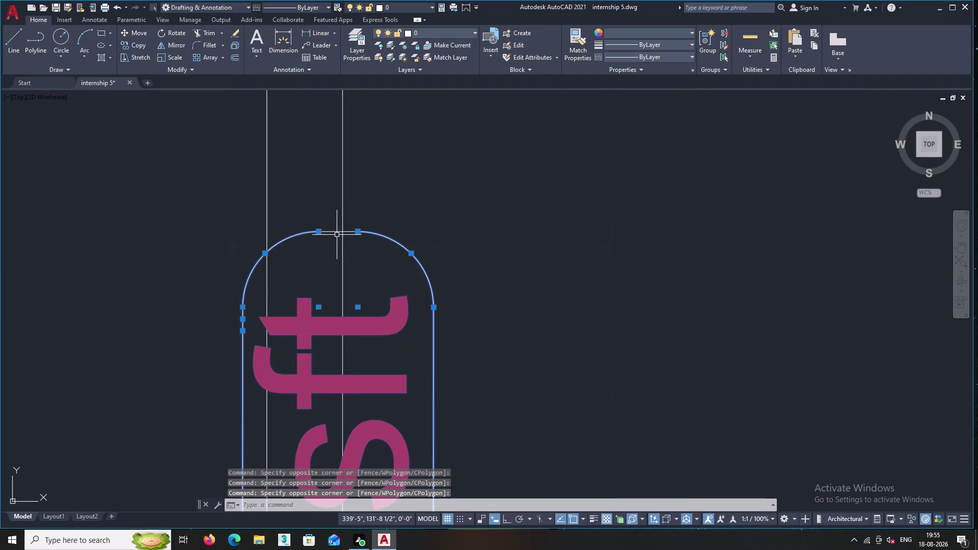
double_click(329, 240)
click(321, 217)
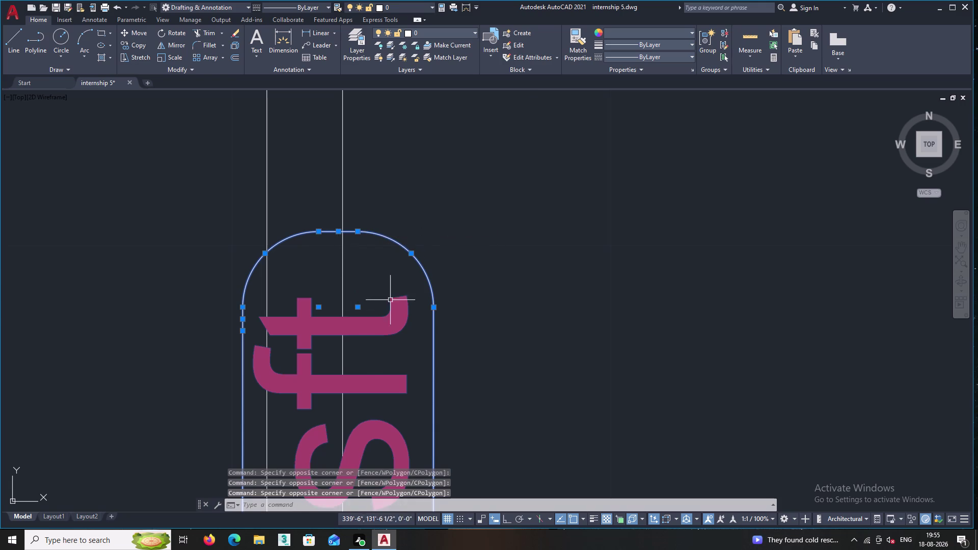
scroll(down, 3)
middle_drag(458, 306, 485, 139)
middle_drag(507, 345, 547, 187)
scroll(down, 3)
middle_drag(539, 352, 540, 339)
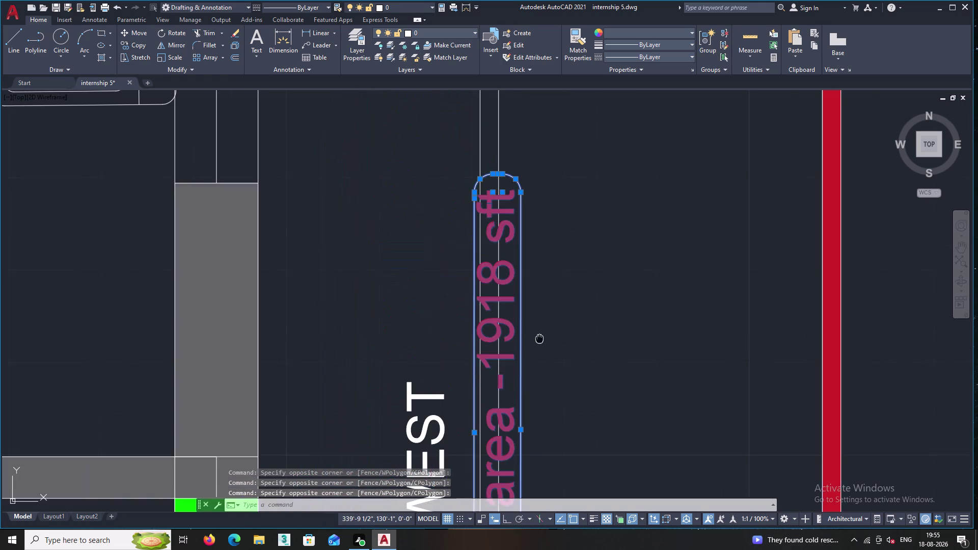
middle_drag(540, 338, 483, 124)
middle_drag(541, 438, 508, 284)
scroll(up, 3)
scroll(up, 3)
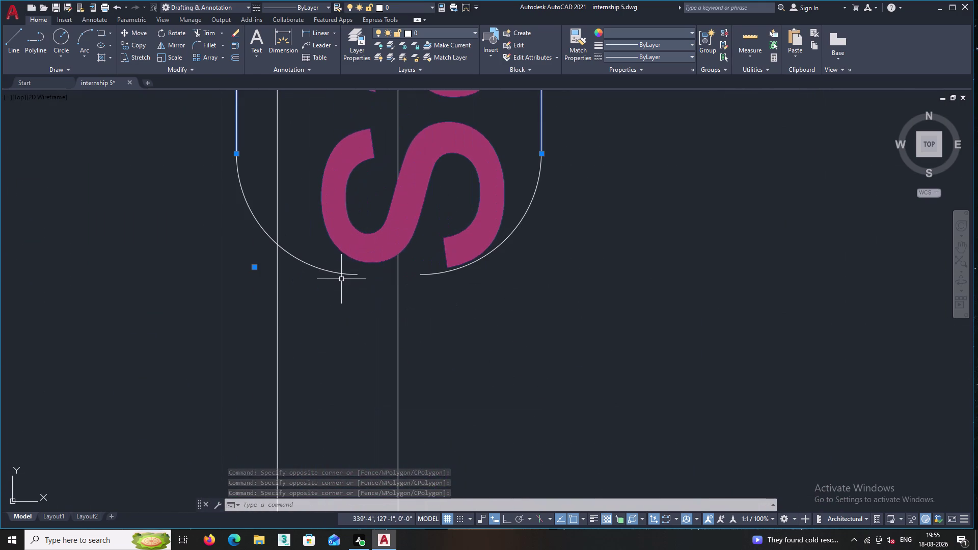
click(340, 274)
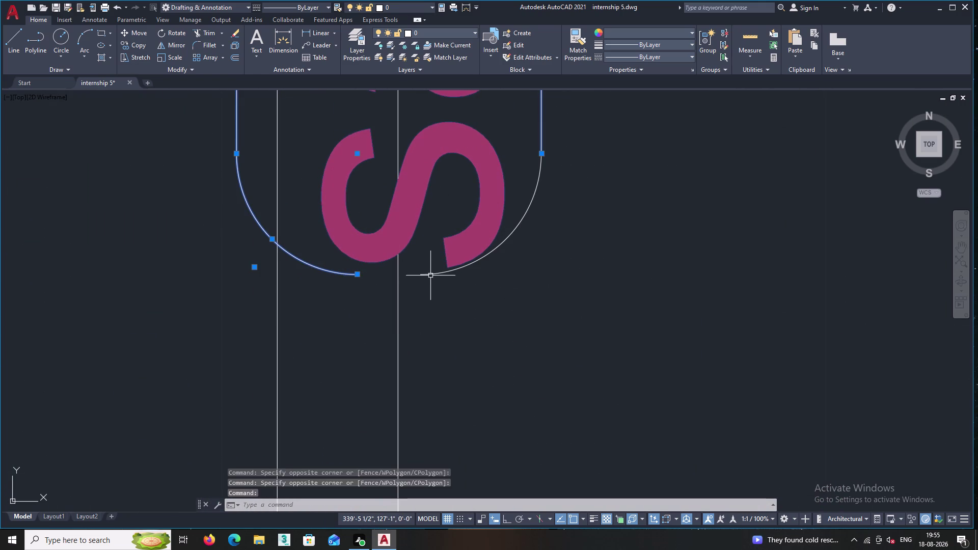
click(430, 276)
Draw a straight line closing the frame's bottom between the two arc ends.
click(14, 35)
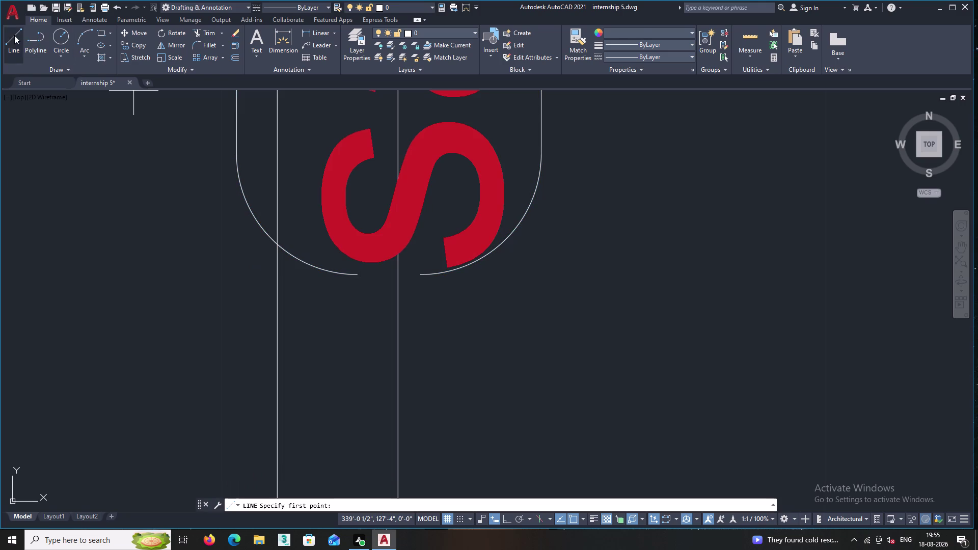
scroll(up, 3)
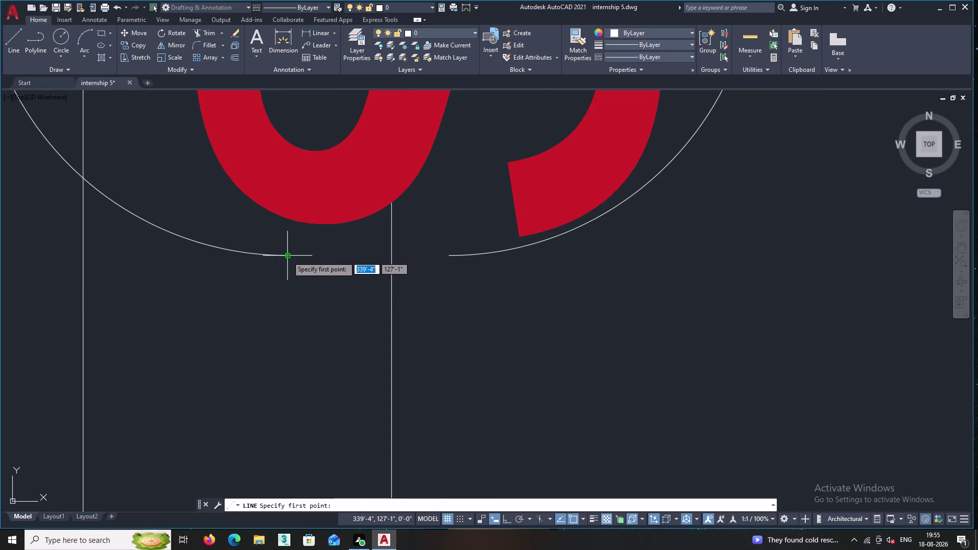
click(287, 256)
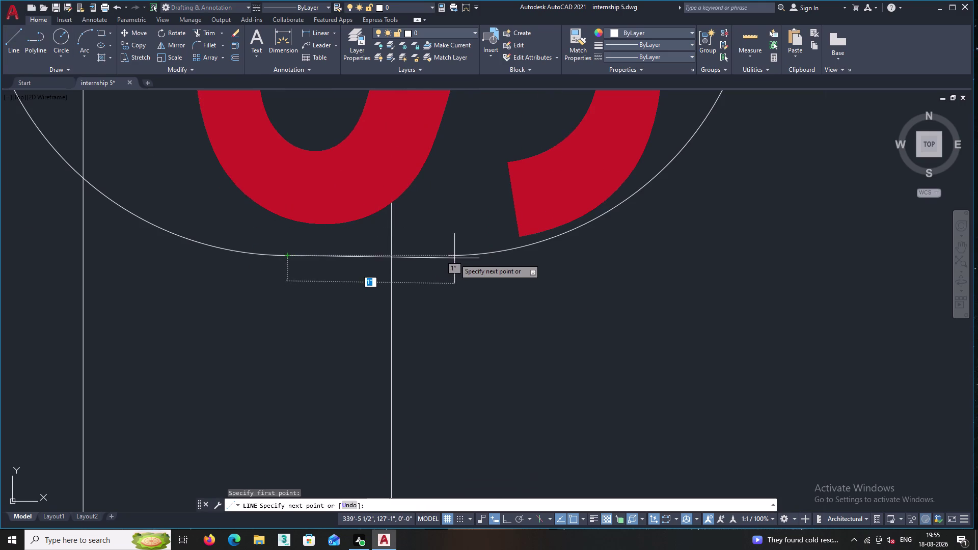
click(449, 255)
key(period)
key(Return)
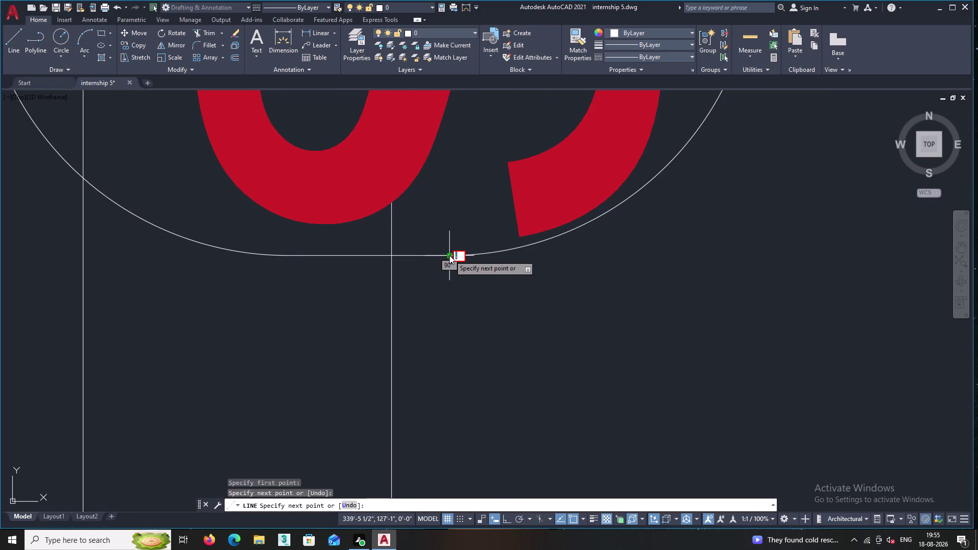
key(Escape)
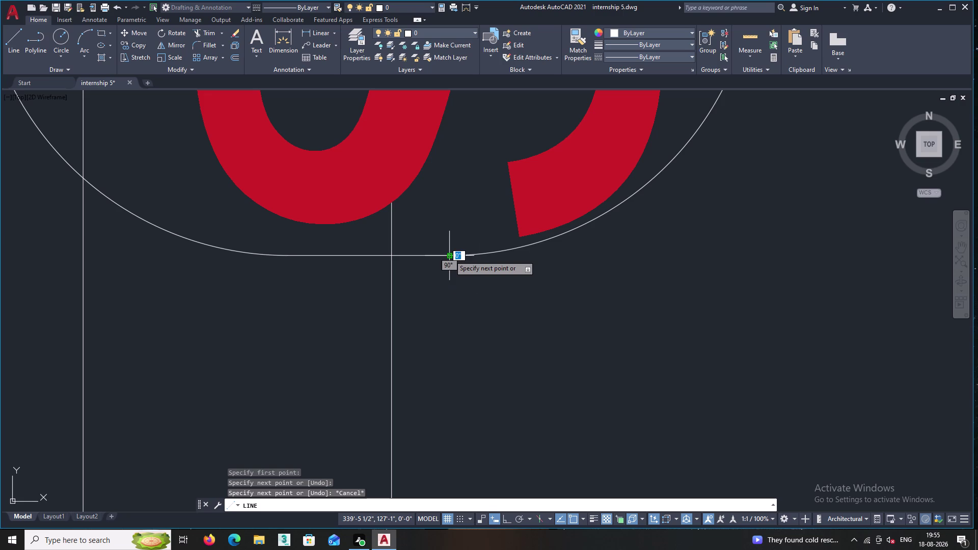
key(Escape)
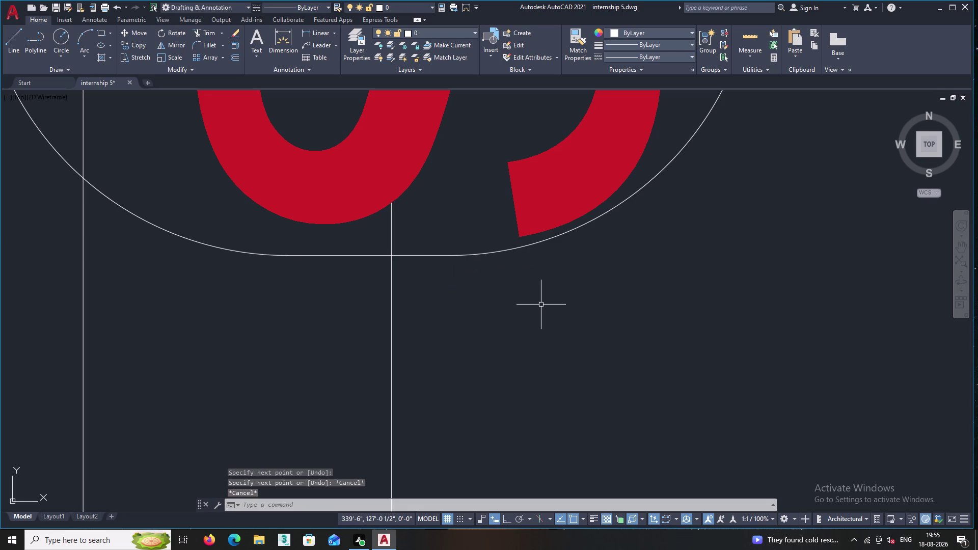
Select the new bottom line and both bottom arcs of the frame.
scroll(down, 3)
middle_drag(538, 304, 554, 346)
click(554, 346)
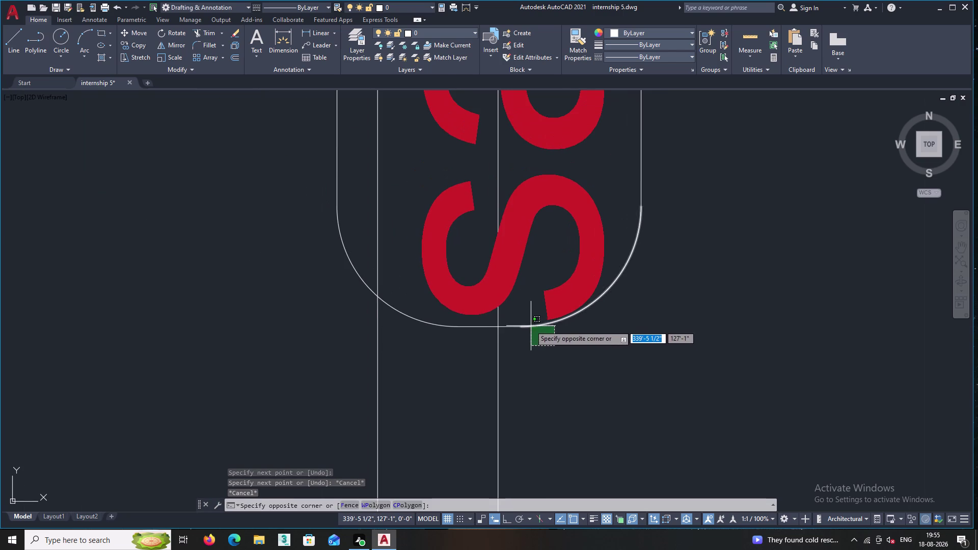
click(529, 325)
click(492, 343)
click(476, 320)
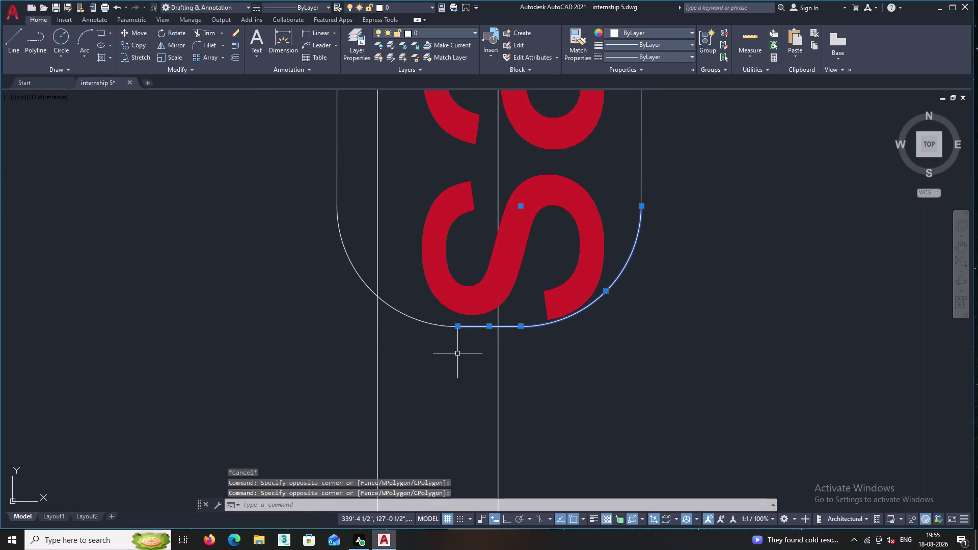
click(457, 353)
click(408, 310)
middle_drag(776, 307, 774, 406)
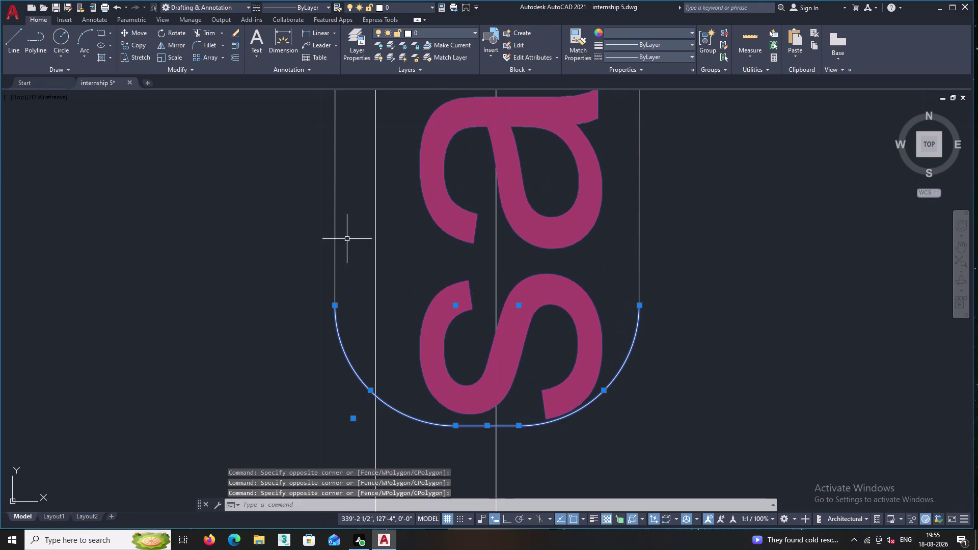
Add the frame's right side to the selection, moving up toward the label's top.
click(340, 240)
double_click(282, 209)
double_click(709, 262)
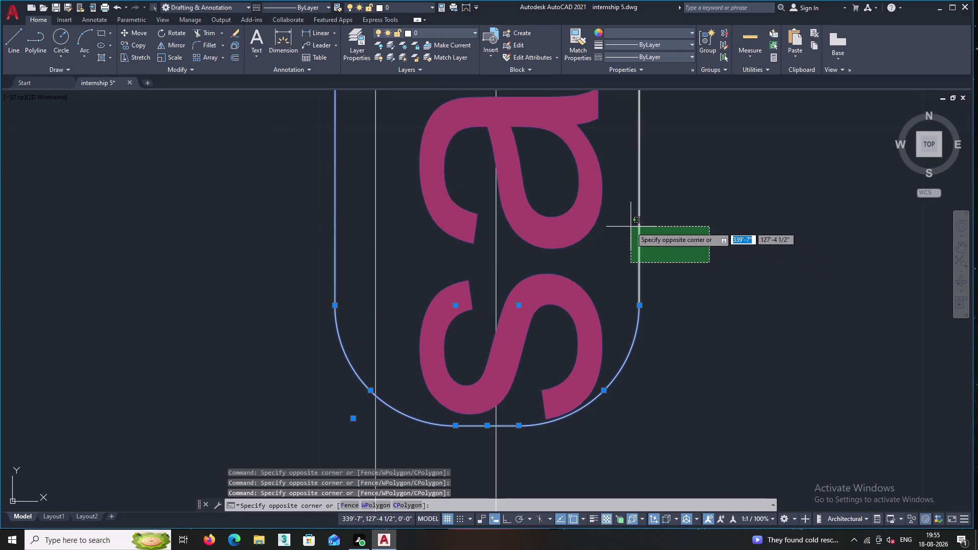
click(631, 227)
scroll(down, 3)
middle_drag(683, 221, 665, 333)
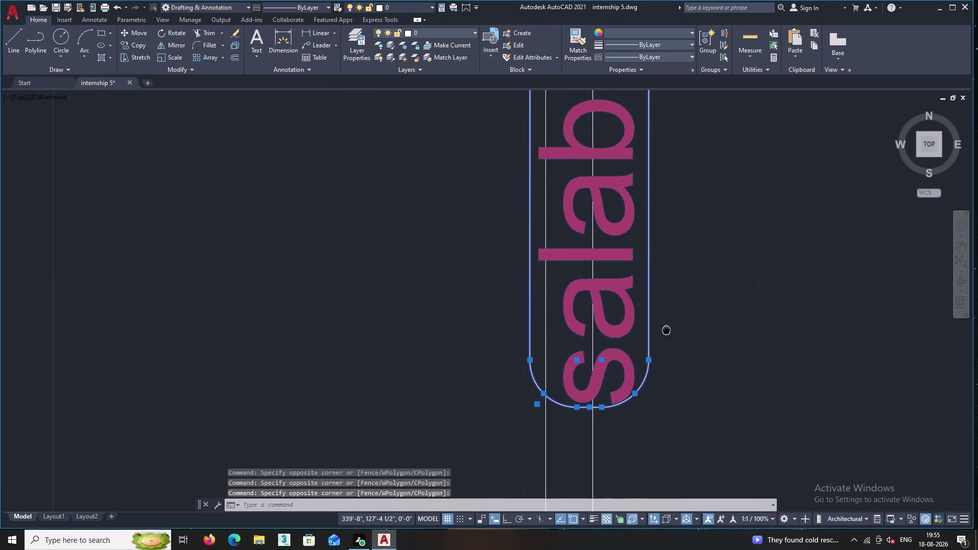
middle_drag(665, 333, 663, 383)
middle_drag(651, 236, 628, 469)
middle_drag(623, 273, 614, 495)
scroll(down, 3)
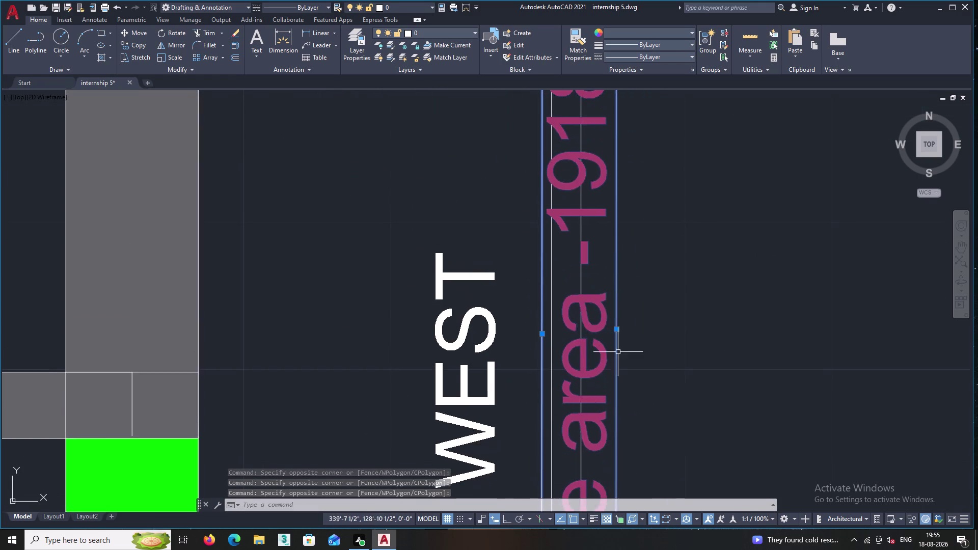
middle_drag(610, 301, 589, 479)
scroll(down, 3)
scroll(down, 3)
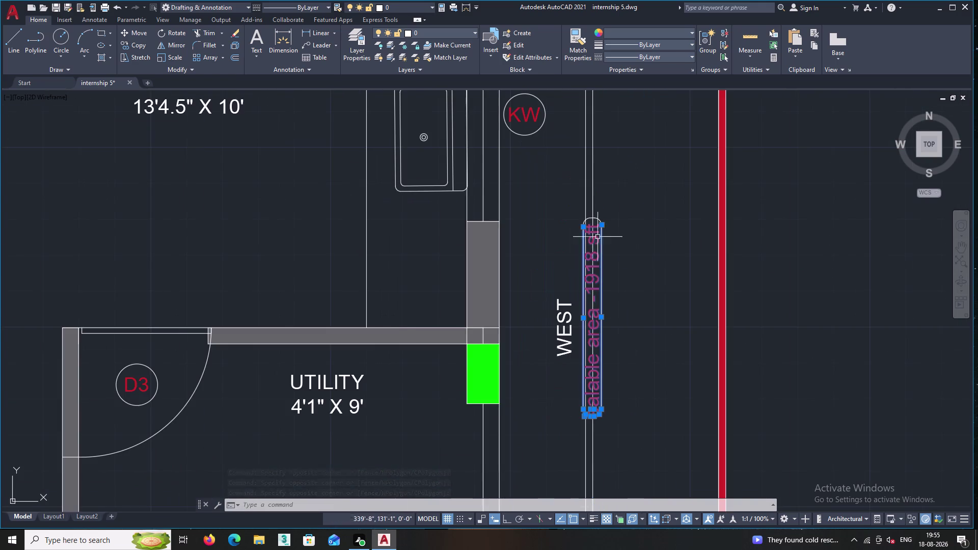
scroll(up, 3)
scroll(up, 3)
Add the frame's top-left arc, top-right arc and other top pieces to the selection.
click(584, 199)
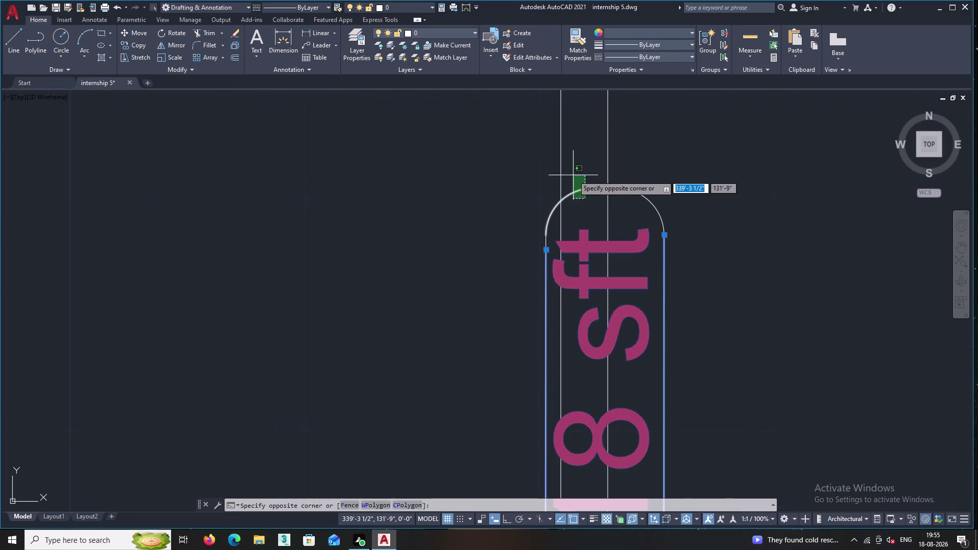
click(573, 175)
double_click(553, 244)
click(536, 239)
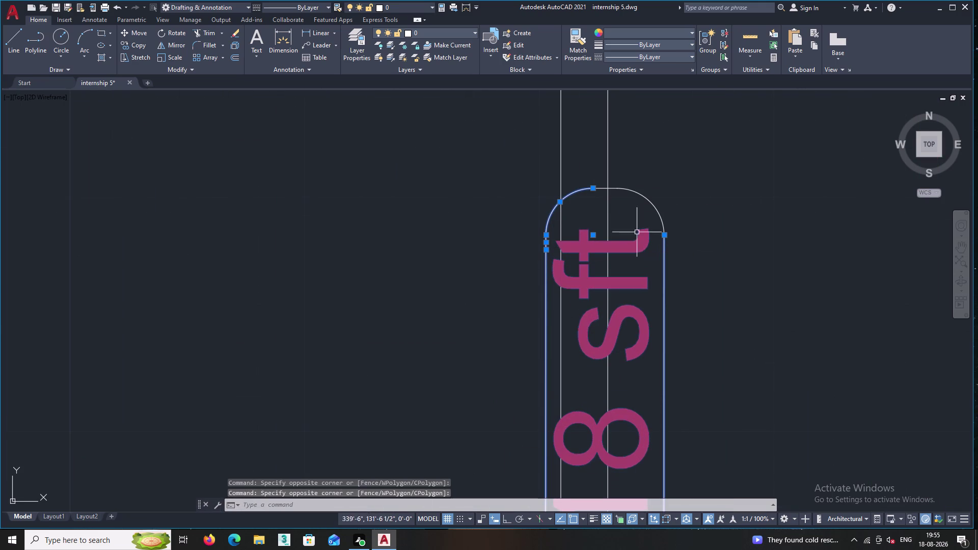
click(651, 217)
click(655, 193)
click(658, 216)
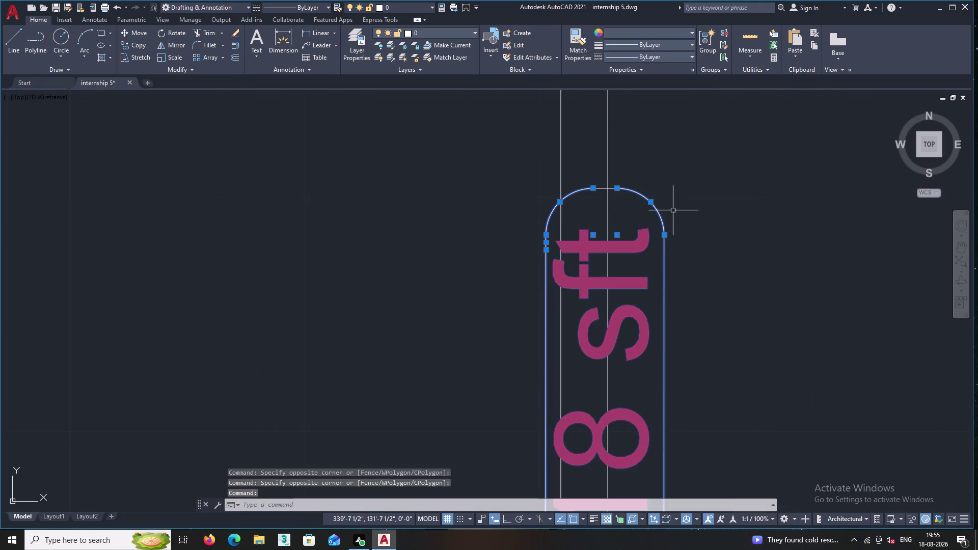
click(605, 188)
Copy the framed salable area label to beside BED ROOM -02's outer wall.
right_click(643, 174)
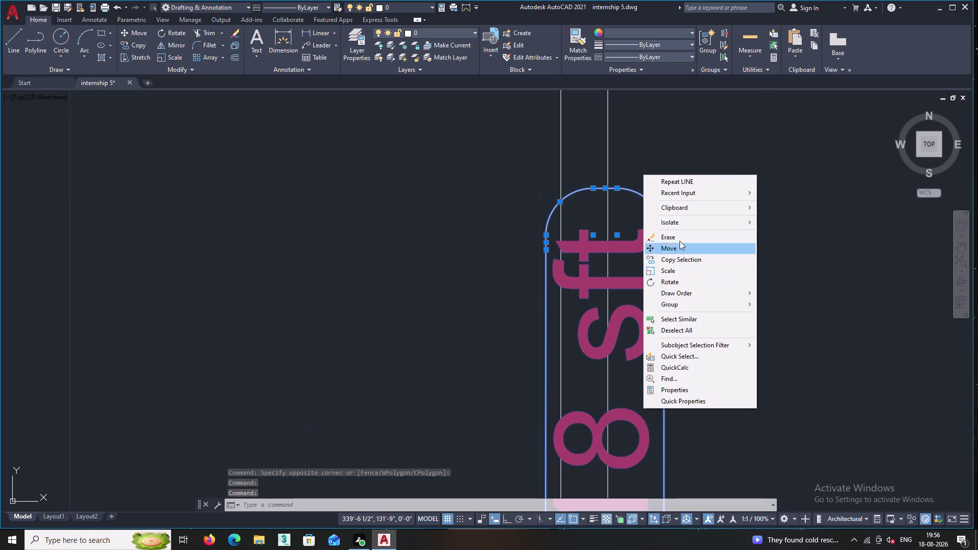
click(688, 260)
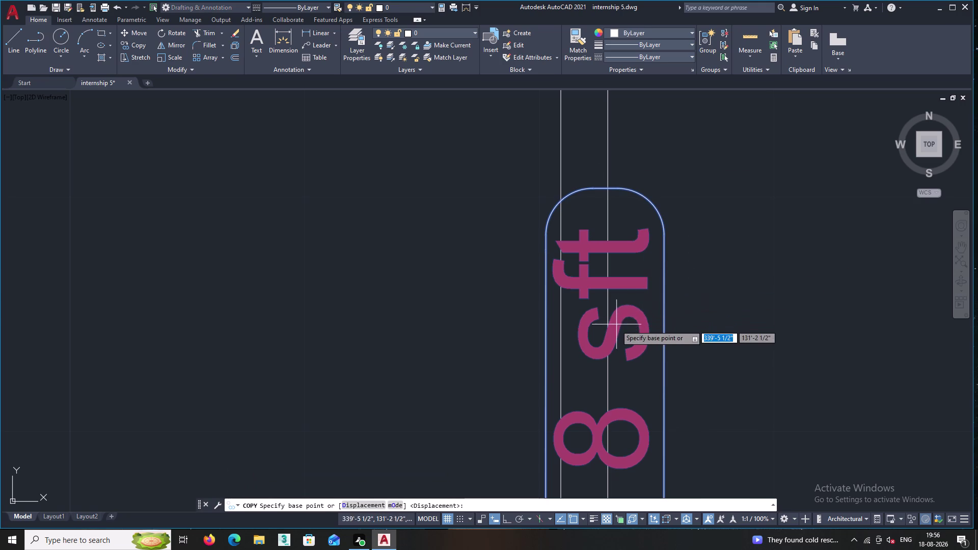
click(612, 333)
middle_drag(403, 294, 596, 251)
scroll(down, 3)
middle_drag(518, 268, 517, 268)
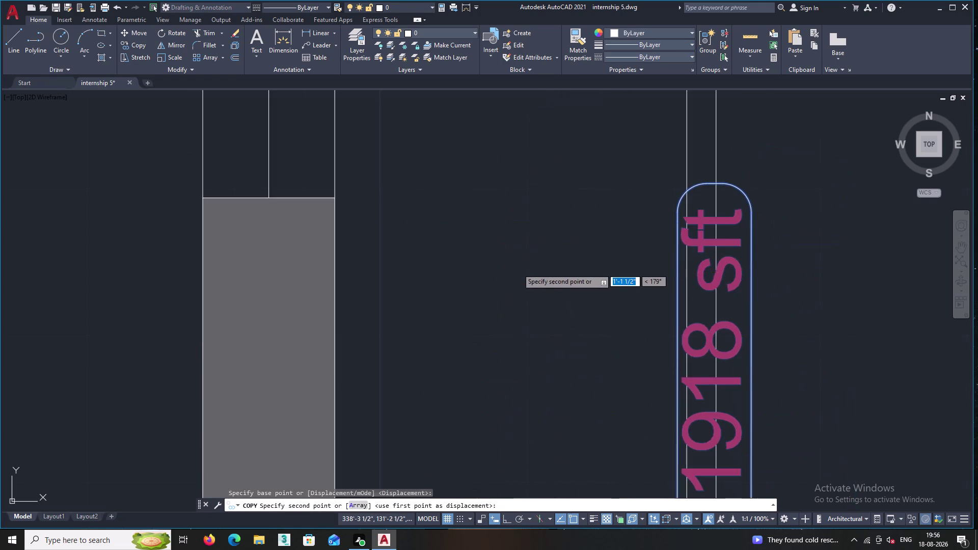
middle_drag(517, 269, 756, 285)
scroll(down, 3)
scroll(down, 3)
scroll(down, 3)
middle_drag(259, 181, 593, 246)
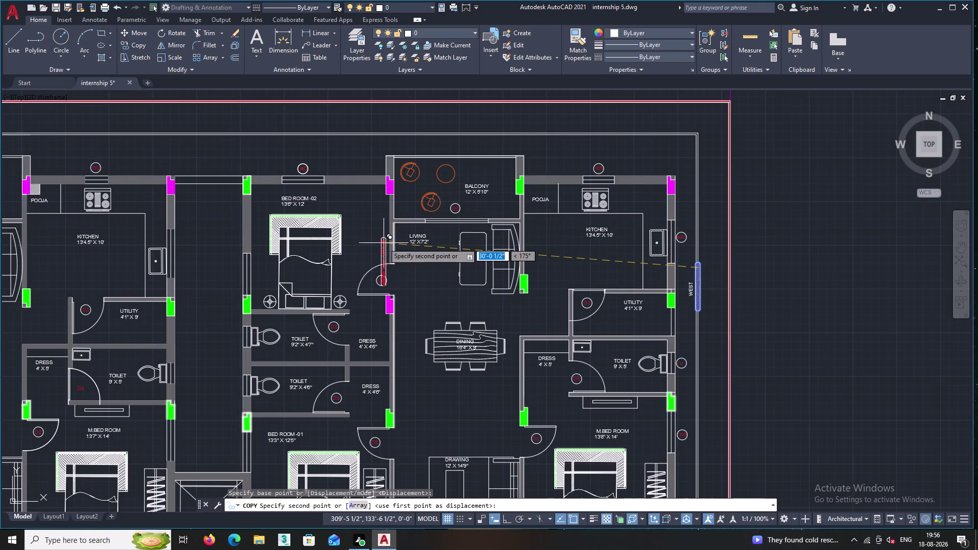
middle_drag(254, 207, 513, 248)
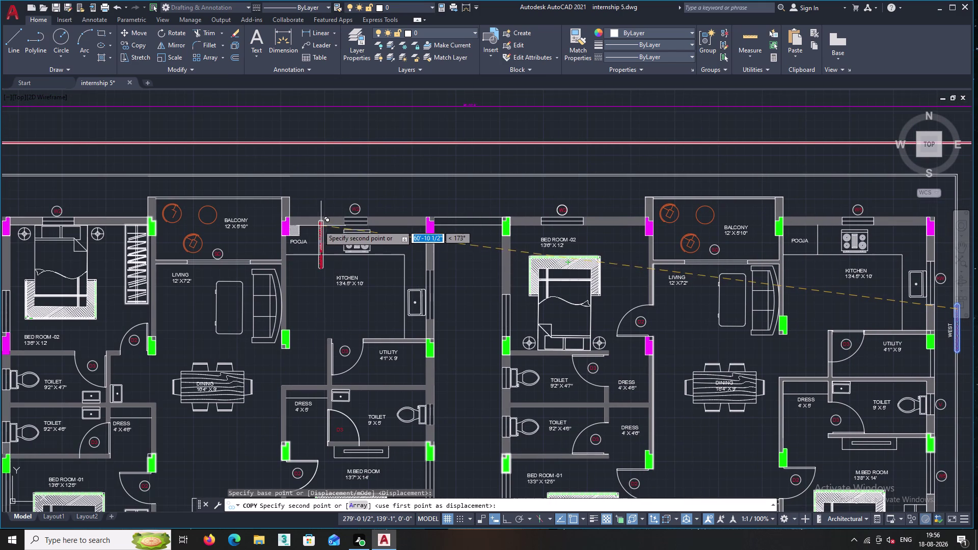
middle_drag(277, 214, 493, 268)
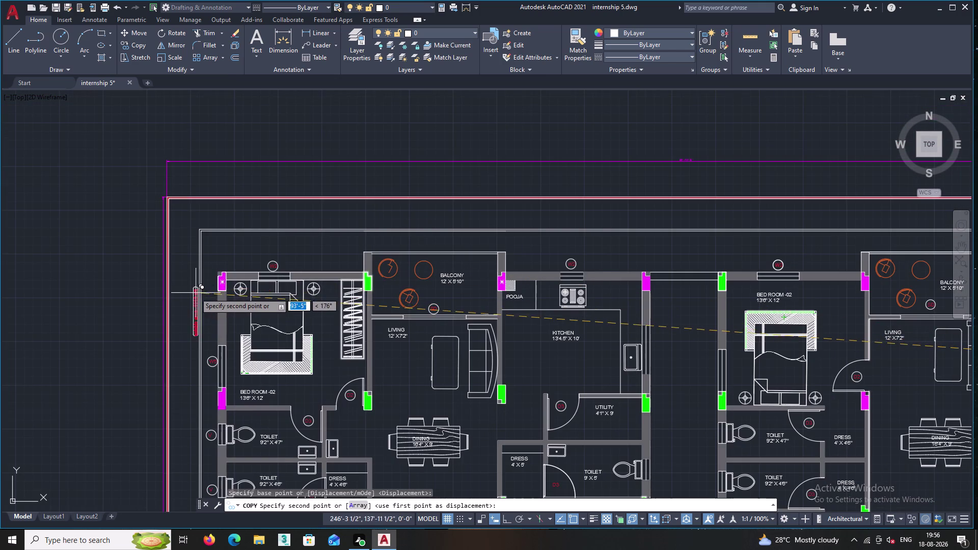
scroll(up, 3)
scroll(up, 3)
middle_drag(221, 269, 216, 273)
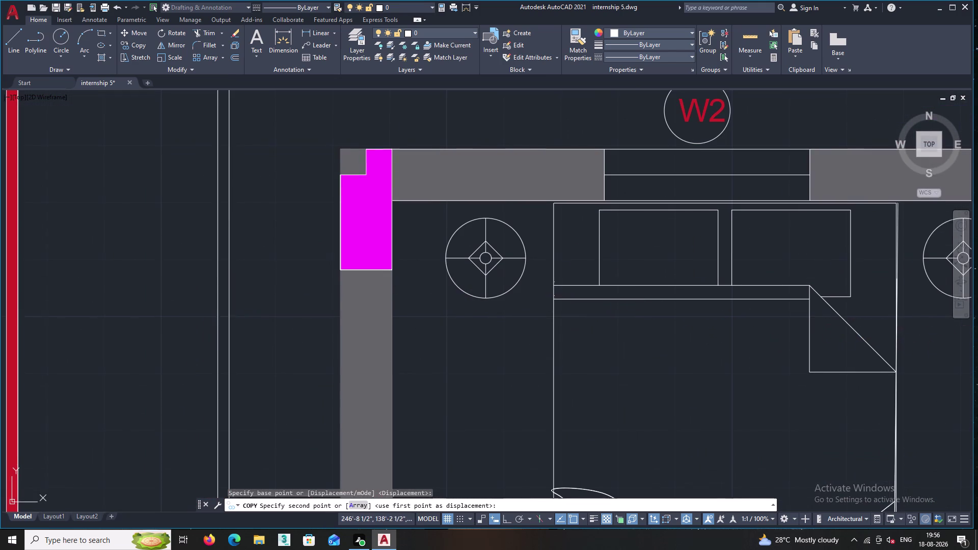
middle_drag(217, 273, 186, 352)
middle_drag(181, 316, 196, 273)
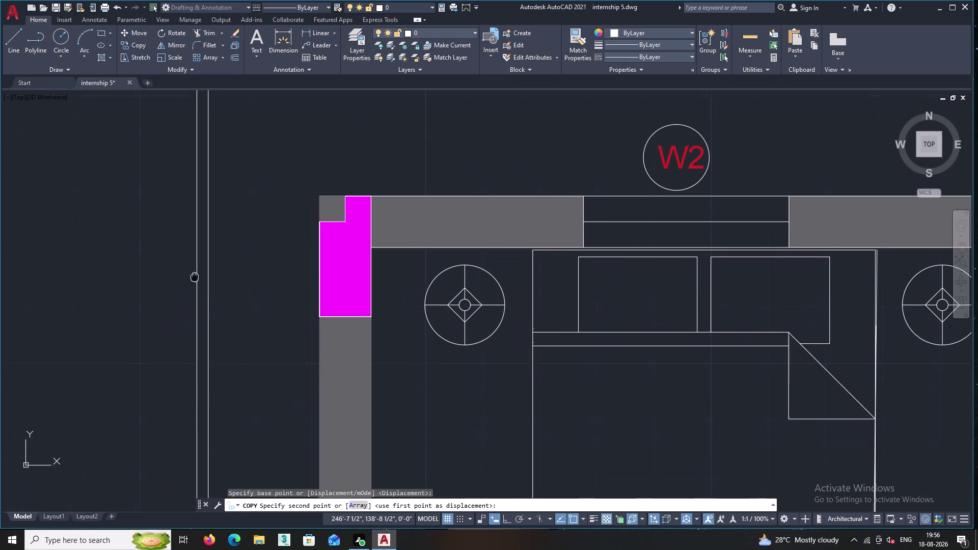
middle_drag(195, 273, 196, 273)
middle_drag(208, 342, 200, 293)
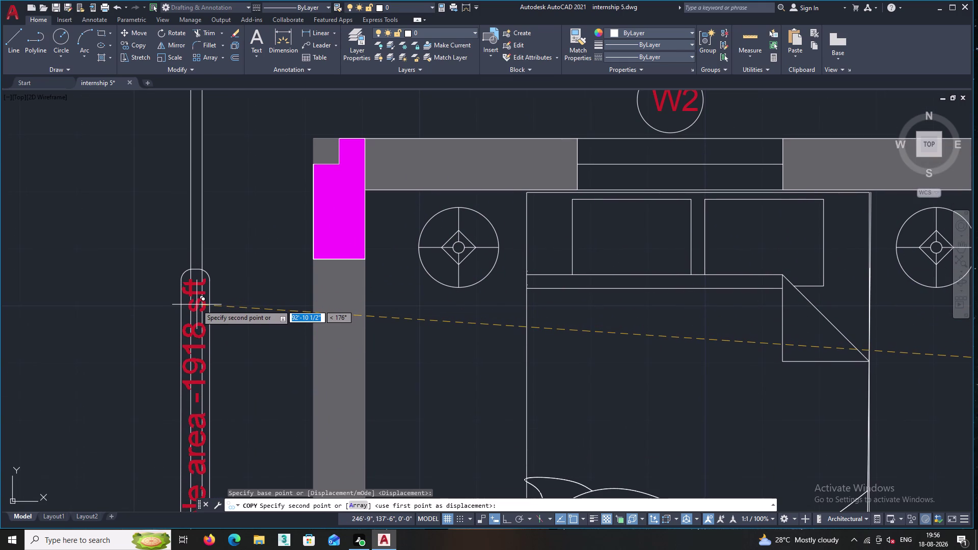
click(197, 306)
key(Escape)
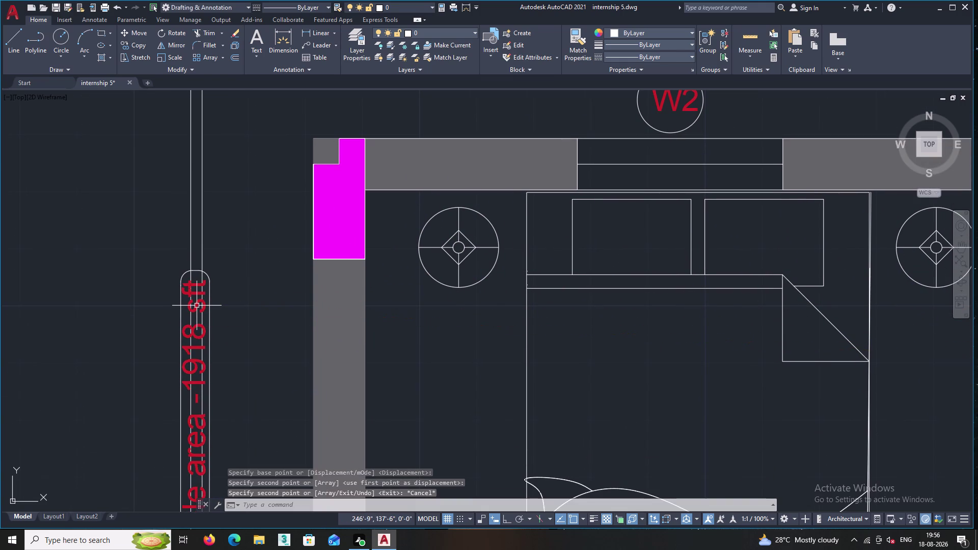
Inspect the placed label, then pan across the plan toward the WEST label by the kitchen.
scroll(down, 3)
middle_drag(196, 306, 94, 226)
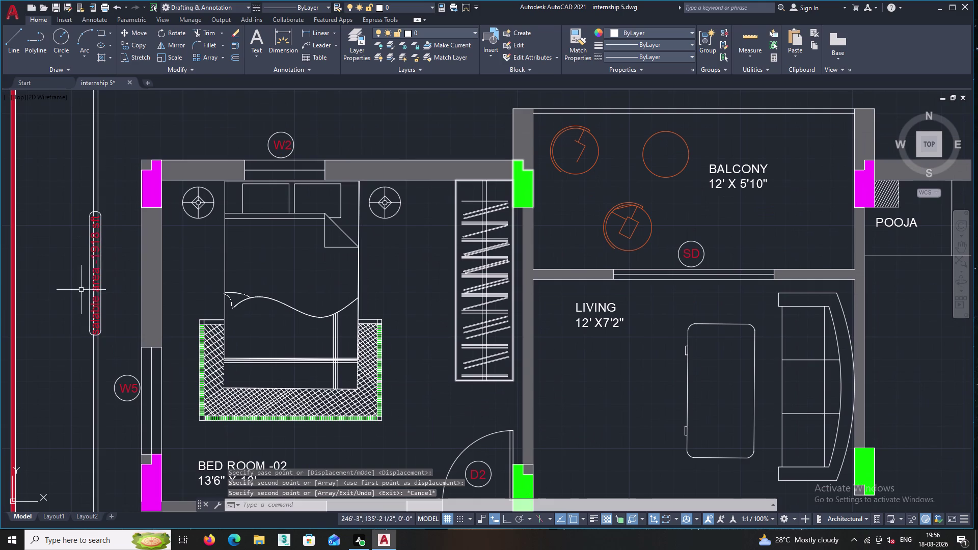
middle_drag(102, 308, 151, 312)
scroll(up, 3)
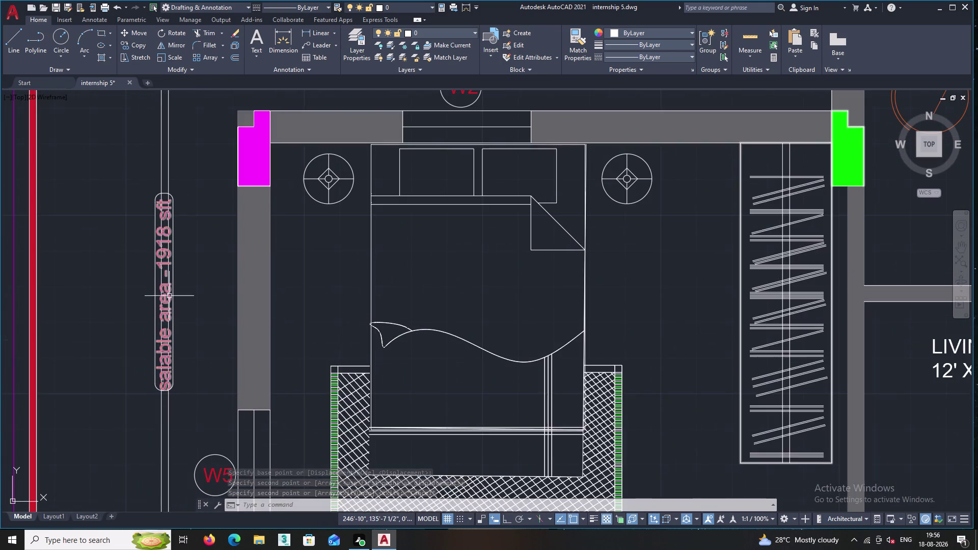
scroll(up, 3)
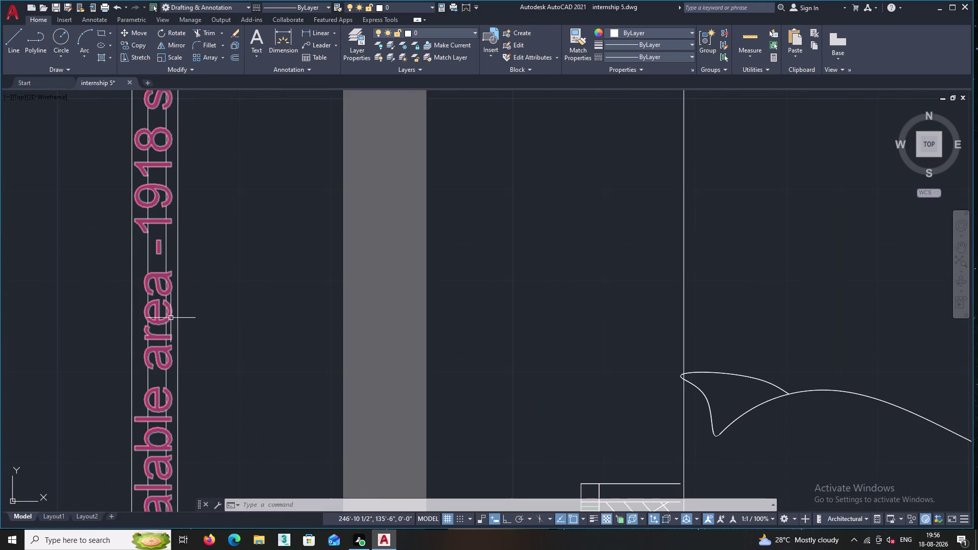
middle_drag(171, 319, 145, 258)
scroll(down, 3)
middle_drag(157, 290, 75, 233)
scroll(down, 3)
middle_drag(574, 313, 459, 309)
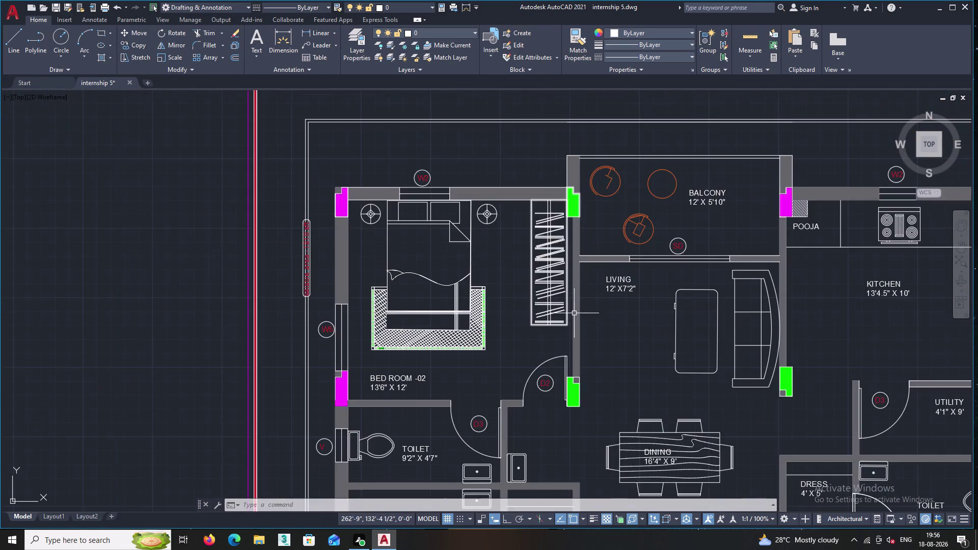
middle_drag(460, 309, 315, 306)
middle_drag(715, 315, 351, 299)
scroll(down, 3)
middle_drag(635, 306, 261, 291)
middle_drag(698, 304, 644, 295)
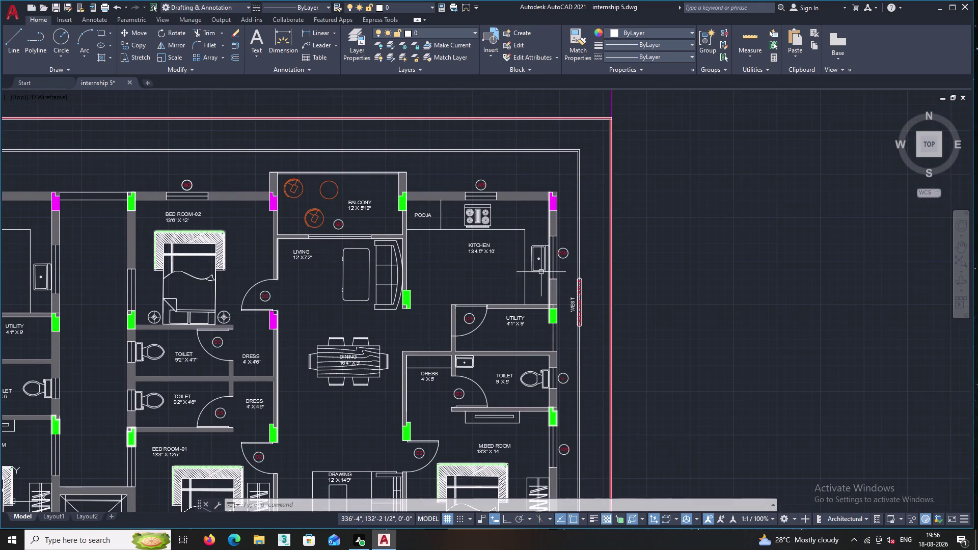
scroll(up, 3)
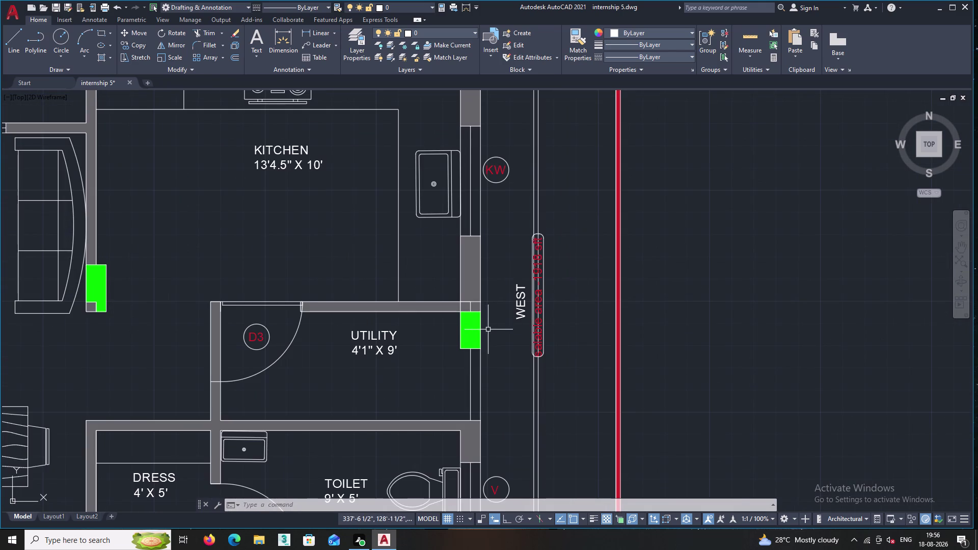
Copy the WEST text to beside the second framed salable area label.
scroll(up, 3)
double_click(586, 329)
click(530, 196)
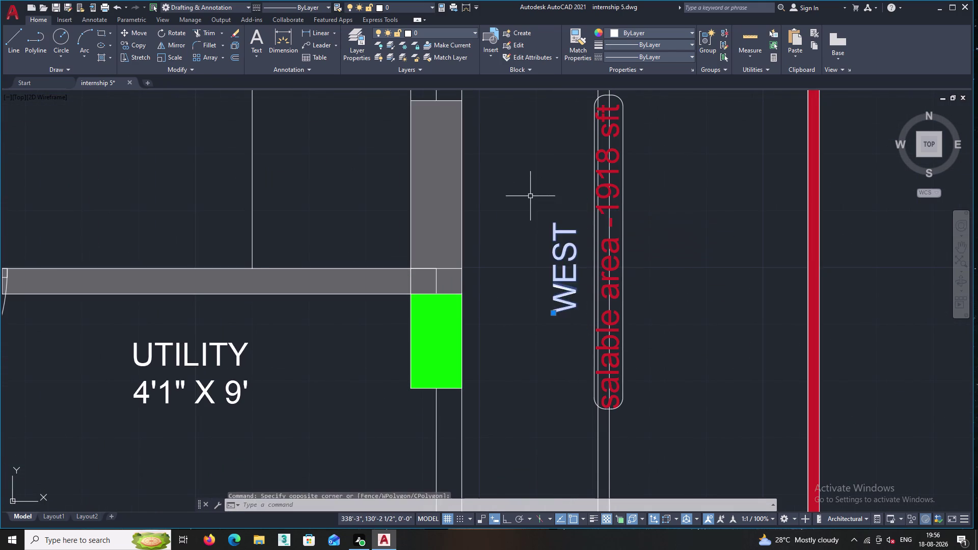
right_click(530, 196)
click(568, 307)
click(560, 266)
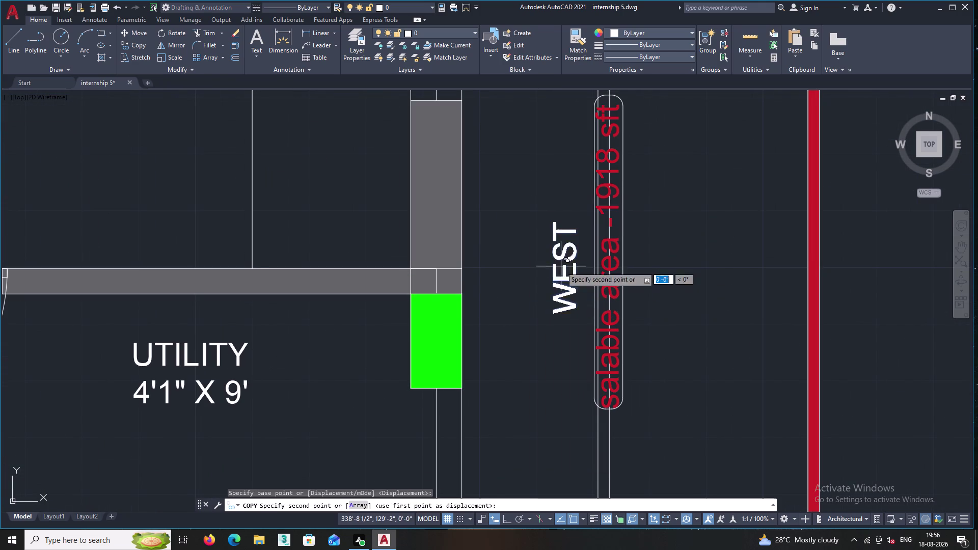
middle_drag(169, 224, 793, 306)
scroll(down, 3)
middle_drag(488, 261, 972, 310)
middle_drag(303, 252, 913, 322)
middle_drag(288, 247, 947, 315)
middle_drag(369, 253, 620, 286)
scroll(up, 3)
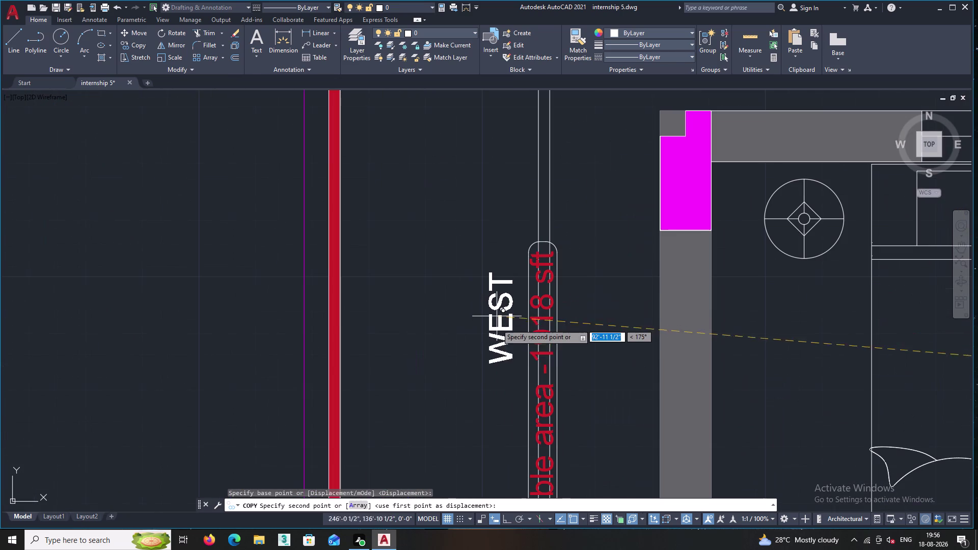
click(492, 349)
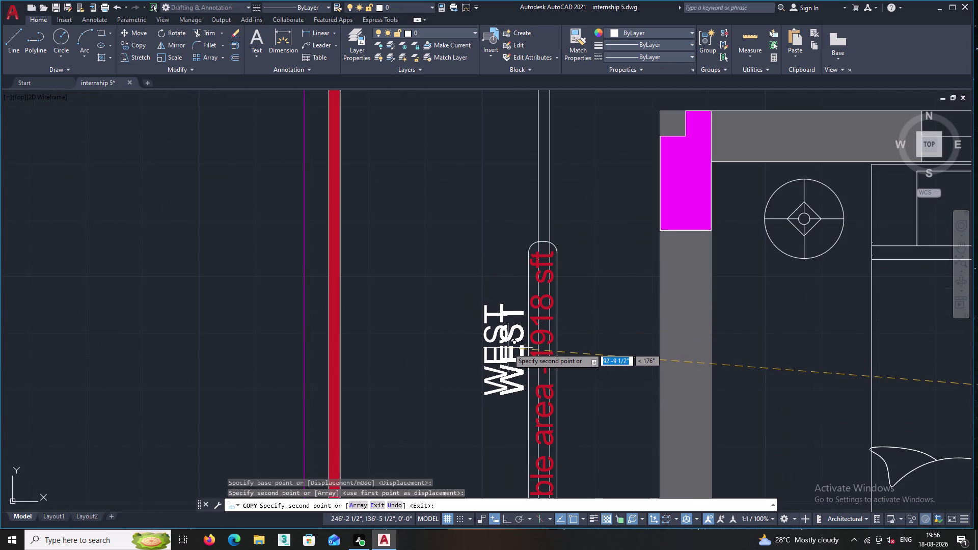
key(Escape)
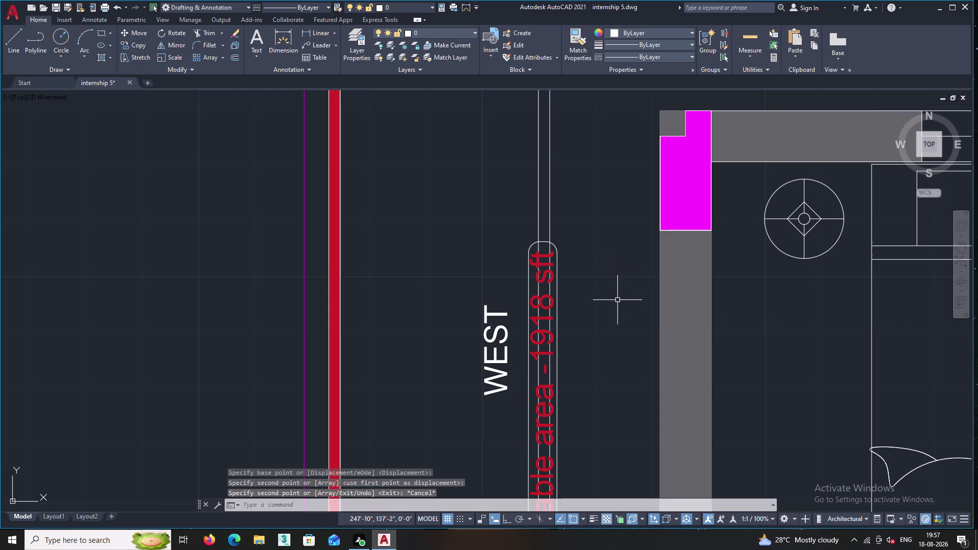
text(TR)
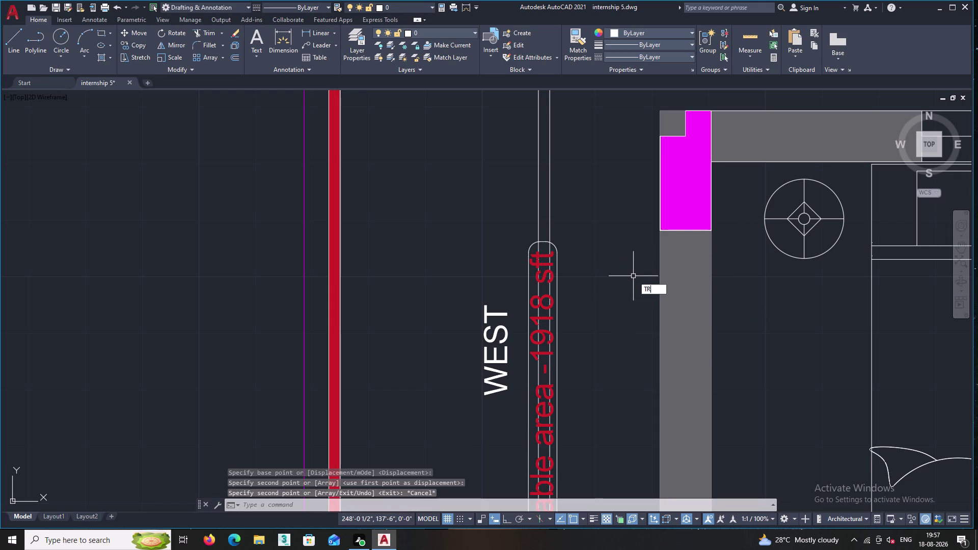
key(Return)
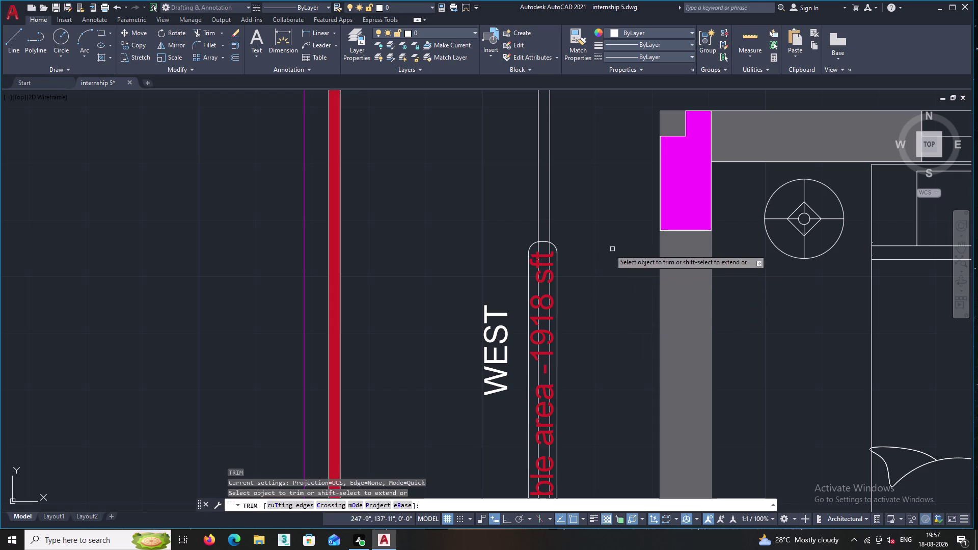
scroll(up, 3)
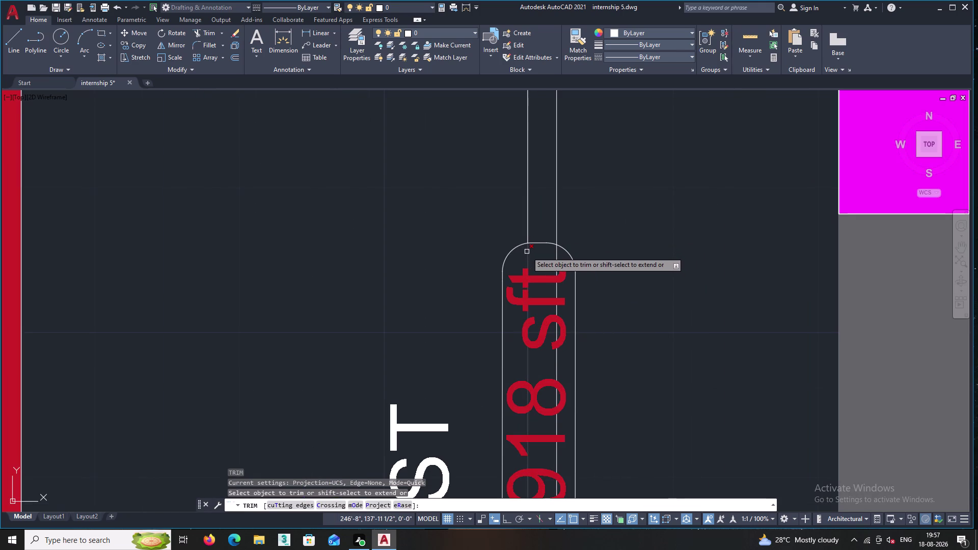
click(527, 251)
click(555, 255)
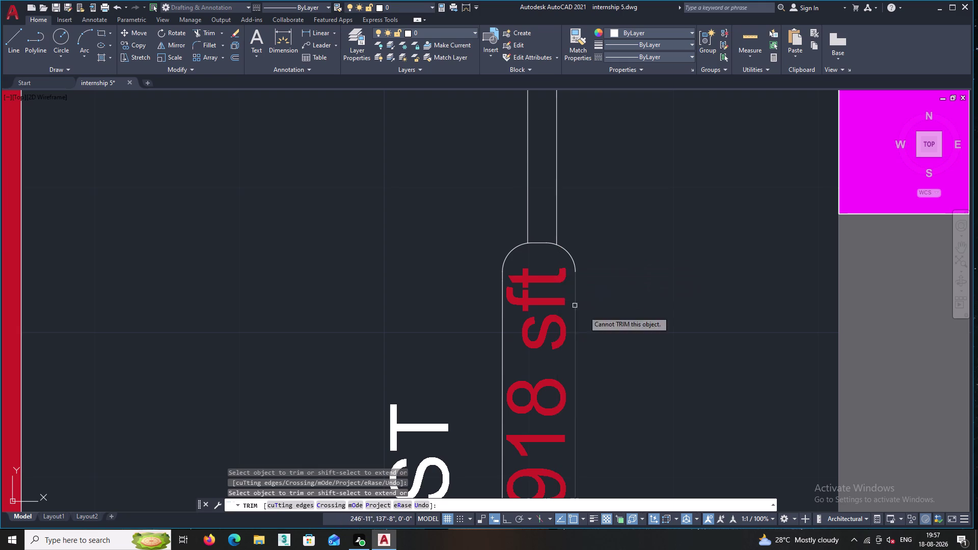
scroll(down, 3)
middle_drag(645, 321, 642, 70)
middle_drag(635, 329, 619, 346)
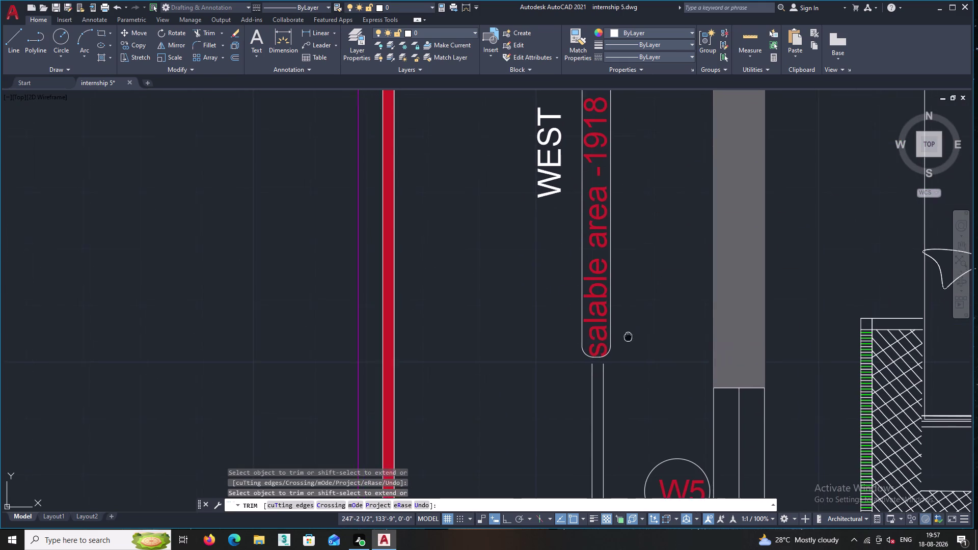
middle_drag(619, 346, 568, 428)
middle_click(598, 343)
key(Escape)
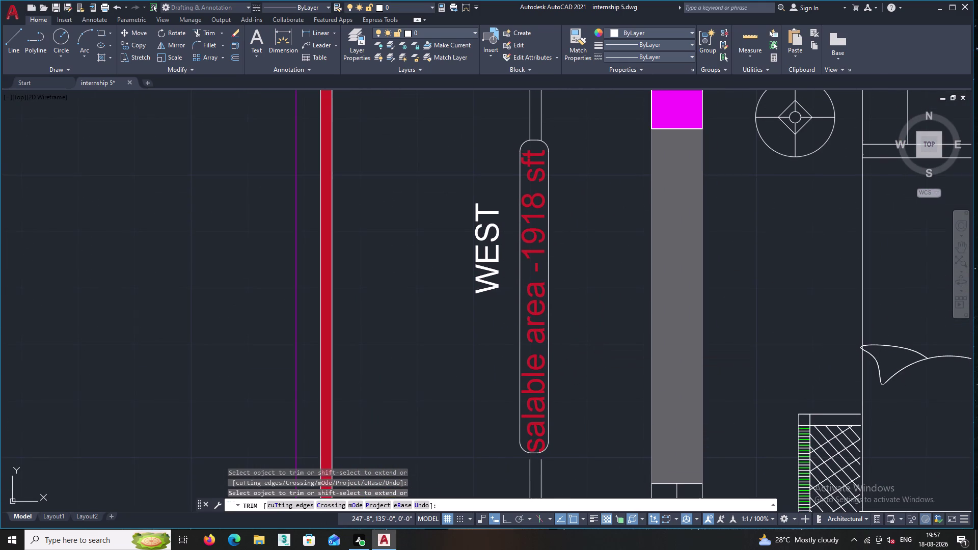
text(RX)
key(Return)
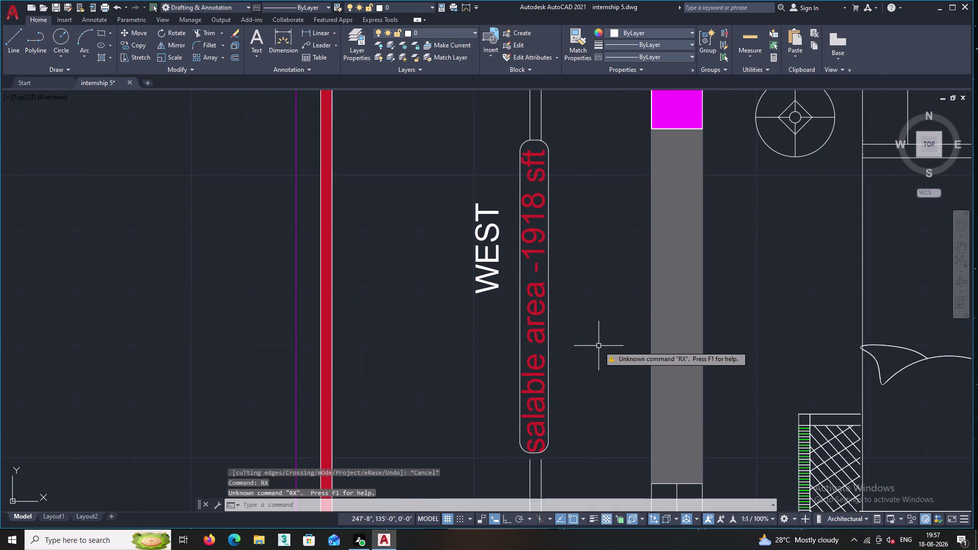
middle_drag(569, 464, 561, 385)
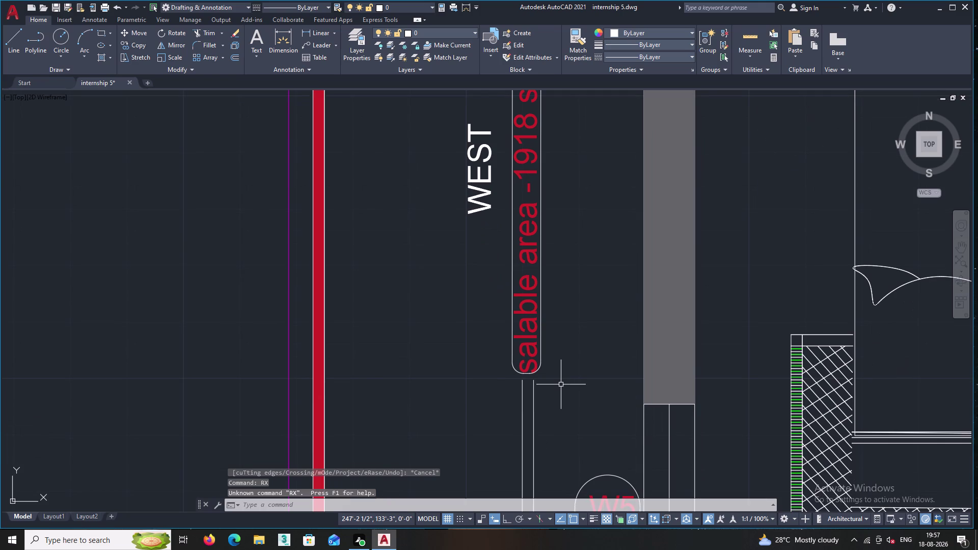
key(Escape)
text(EX)
key(Return)
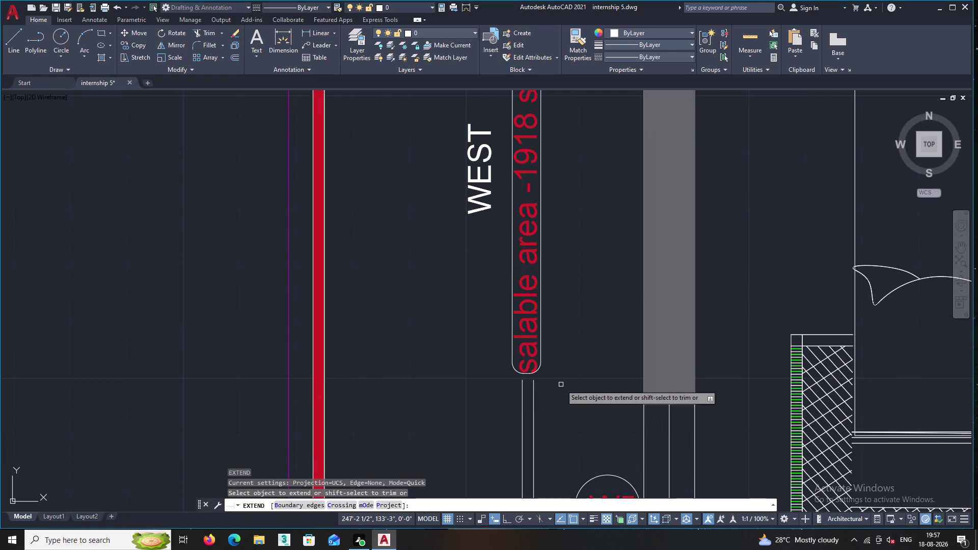
click(523, 392)
right_click(523, 392)
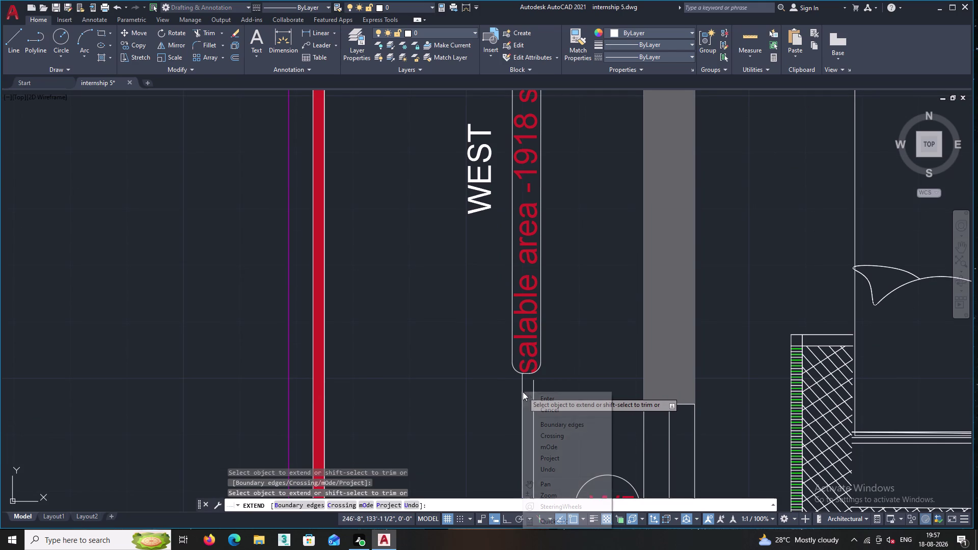
key(Return)
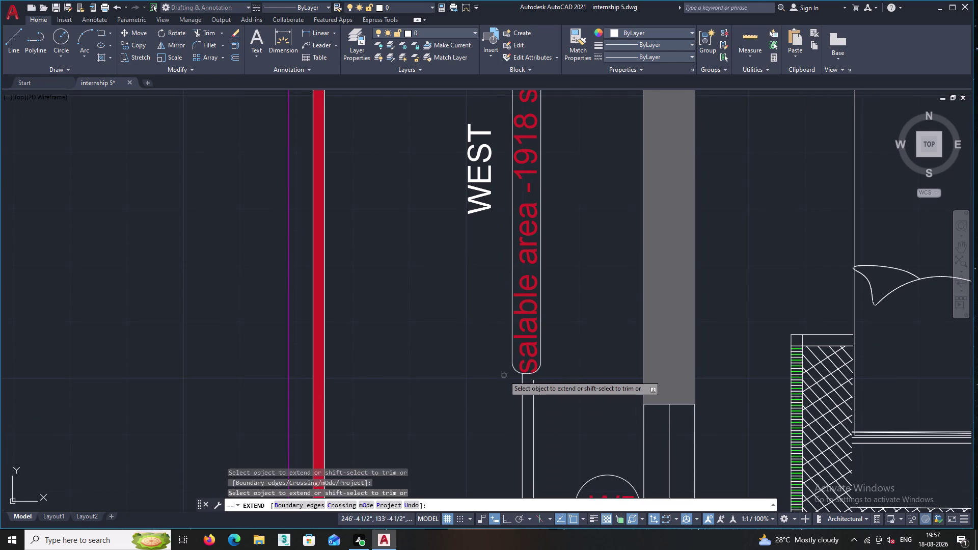
double_click(531, 400)
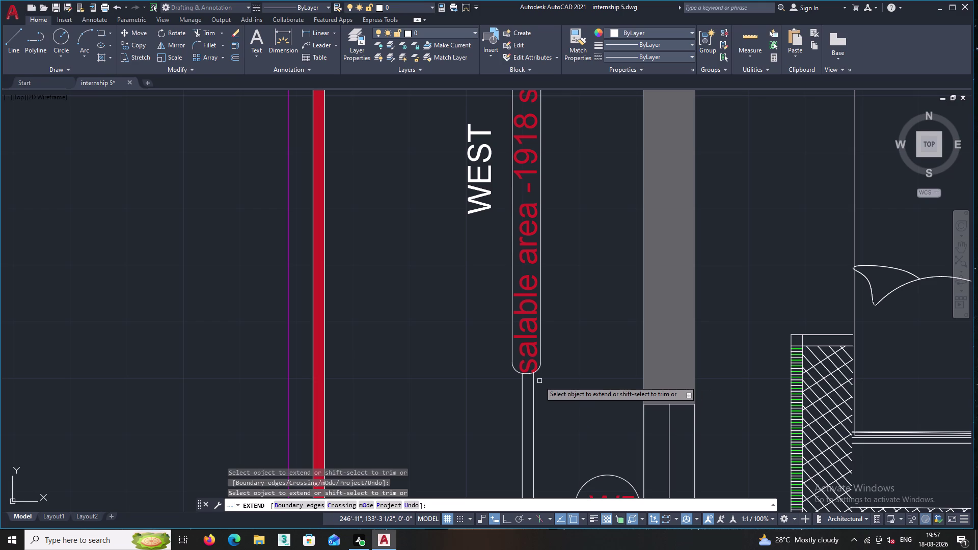
key(Return)
middle_drag(585, 369, 94, 386)
scroll(down, 3)
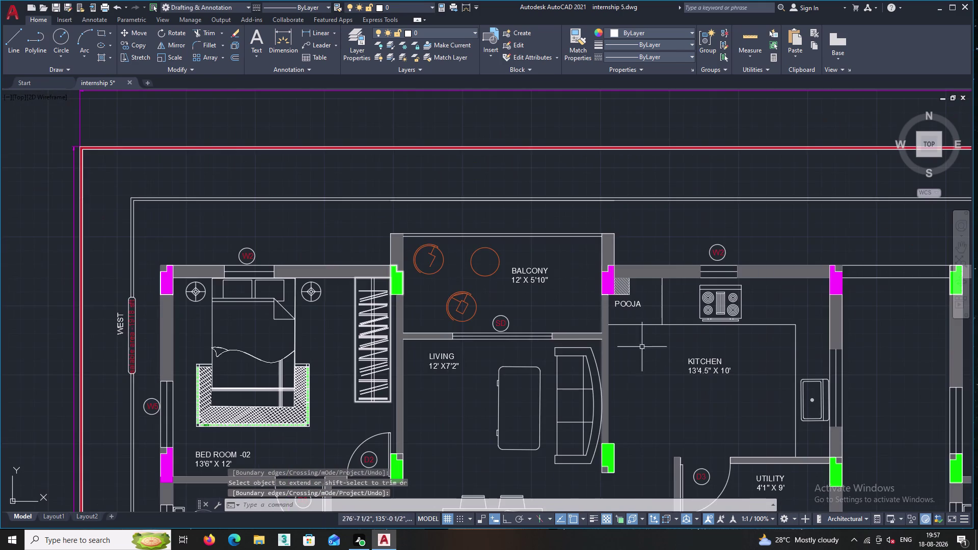
middle_drag(797, 349, 350, 273)
middle_drag(601, 300, 46, 266)
middle_drag(535, 272, 289, 269)
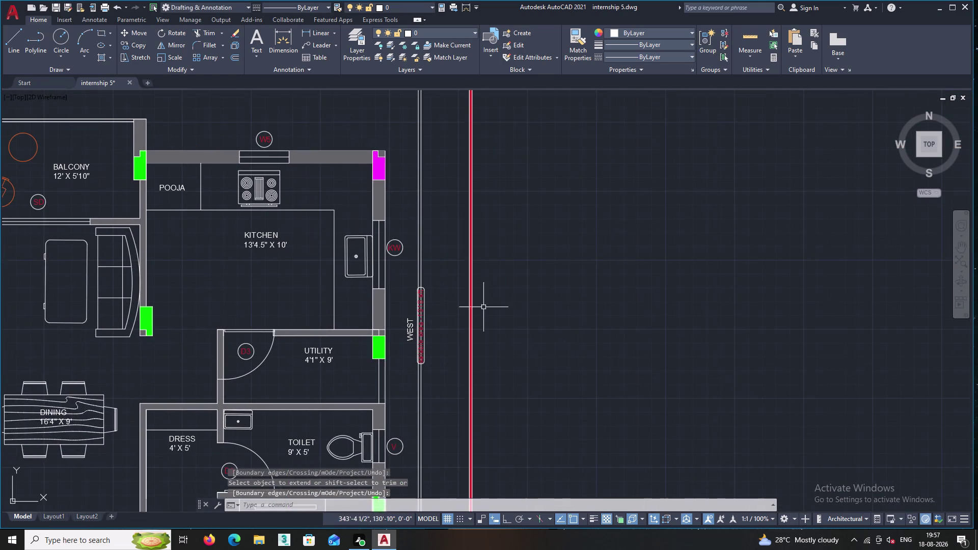
scroll(up, 3)
scroll(up, 3)
Trim the two leader-line segments running inside the salable area label frame.
text(TR)
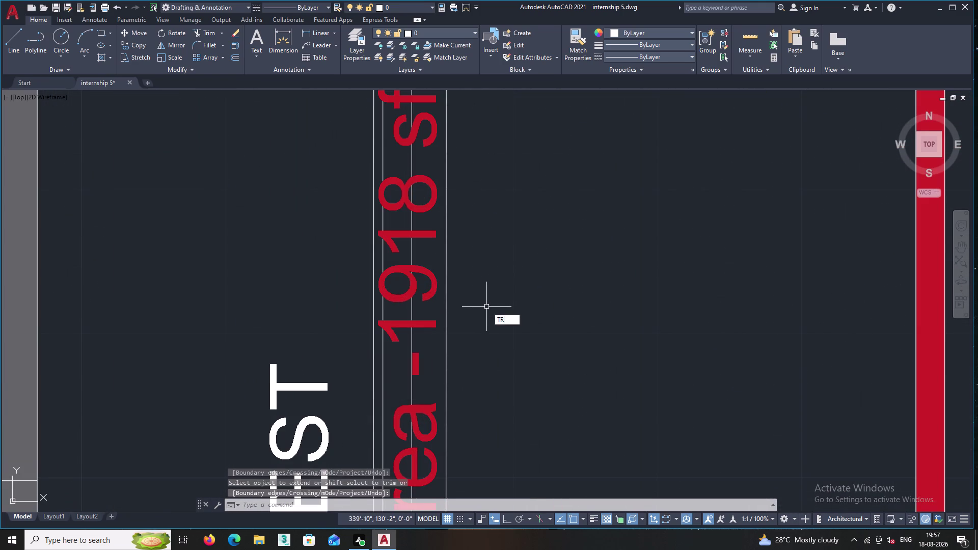
key(Return)
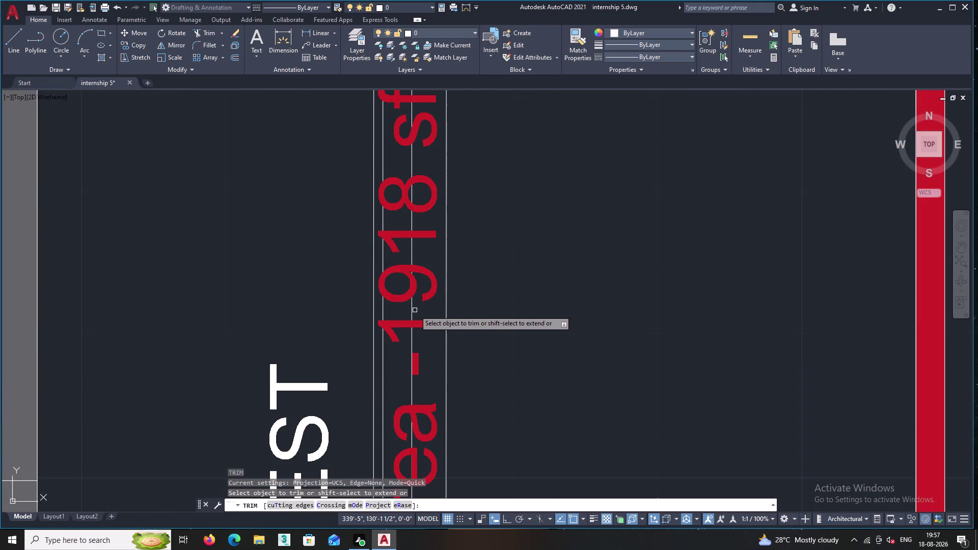
click(412, 313)
click(383, 315)
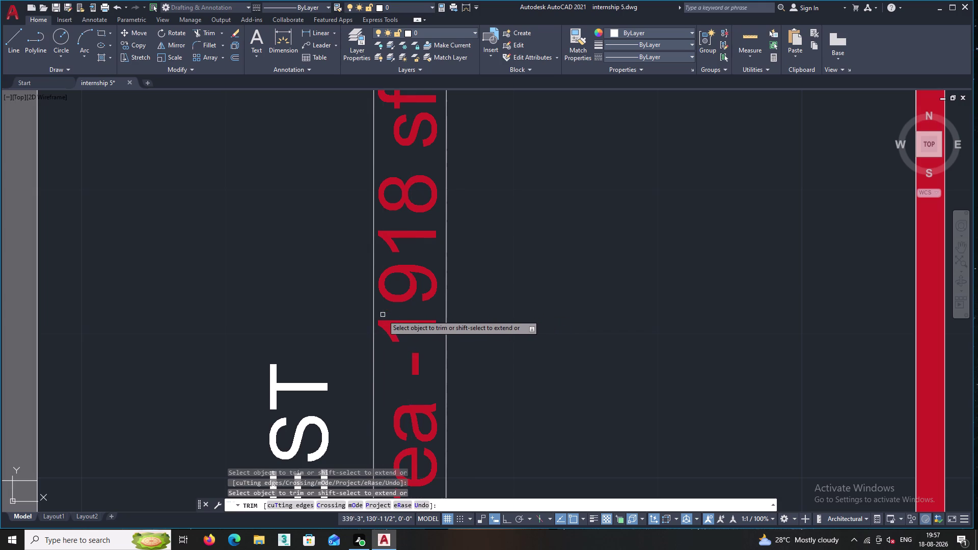
scroll(down, 3)
middle_drag(569, 277, 534, 172)
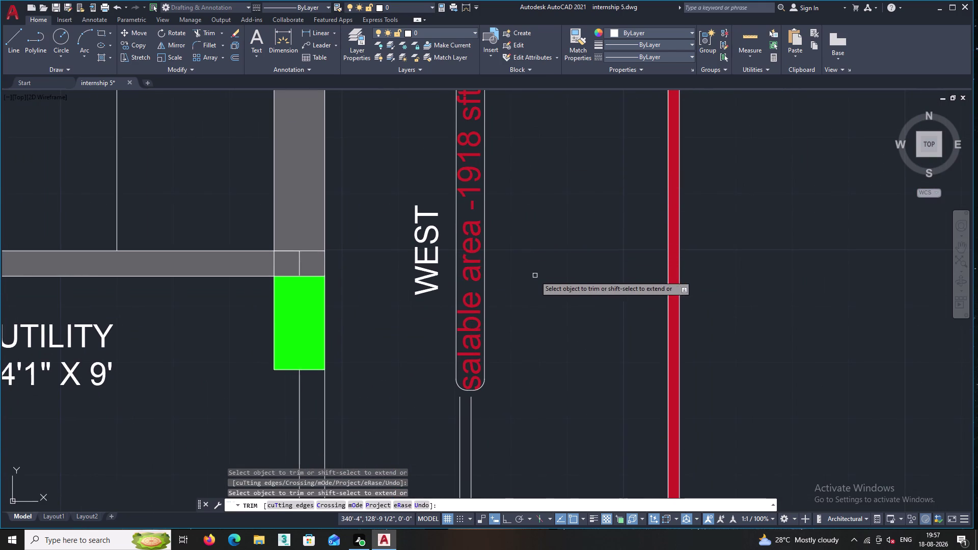
middle_drag(534, 276, 495, 361)
scroll(down, 3)
middle_drag(519, 280, 517, 292)
scroll(down, 3)
middle_drag(515, 297, 512, 362)
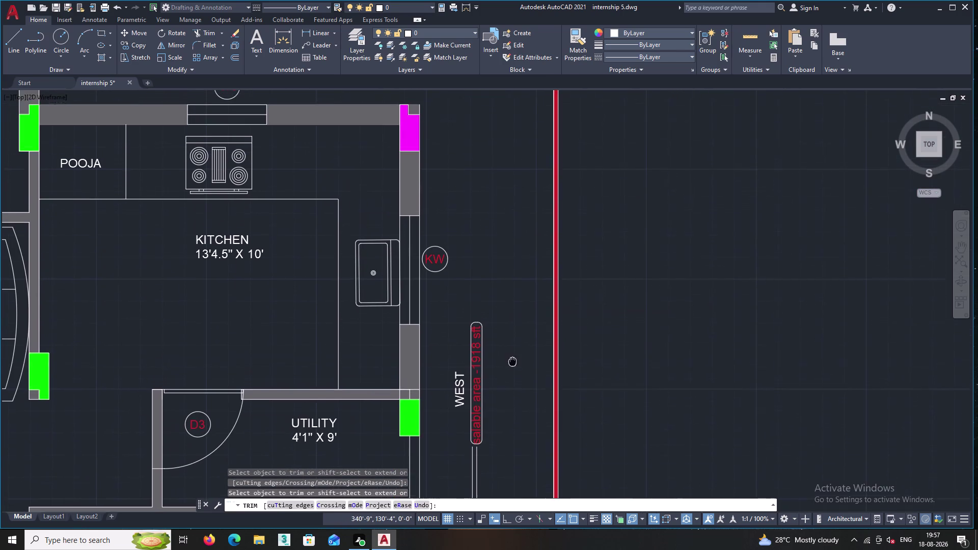
middle_drag(513, 362, 519, 399)
scroll(down, 3)
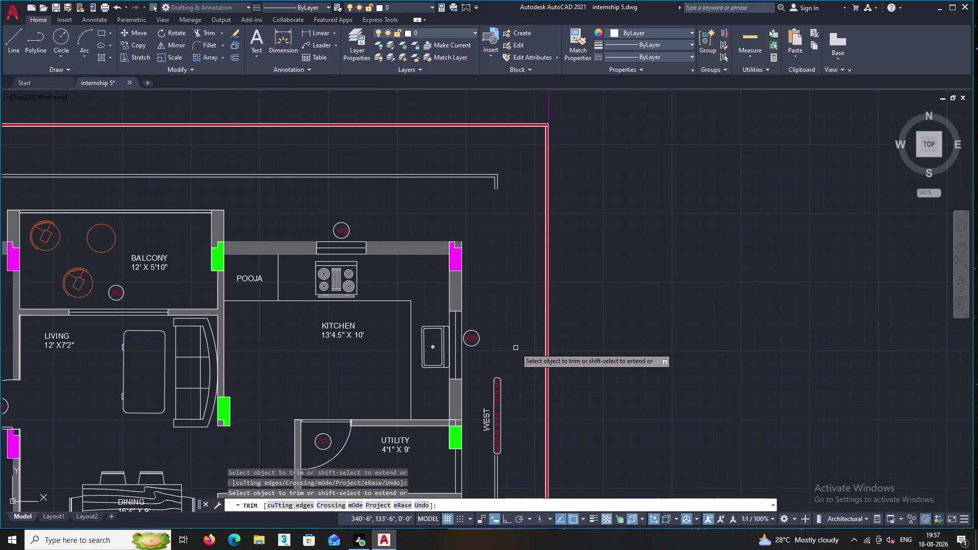
middle_drag(516, 348, 490, 285)
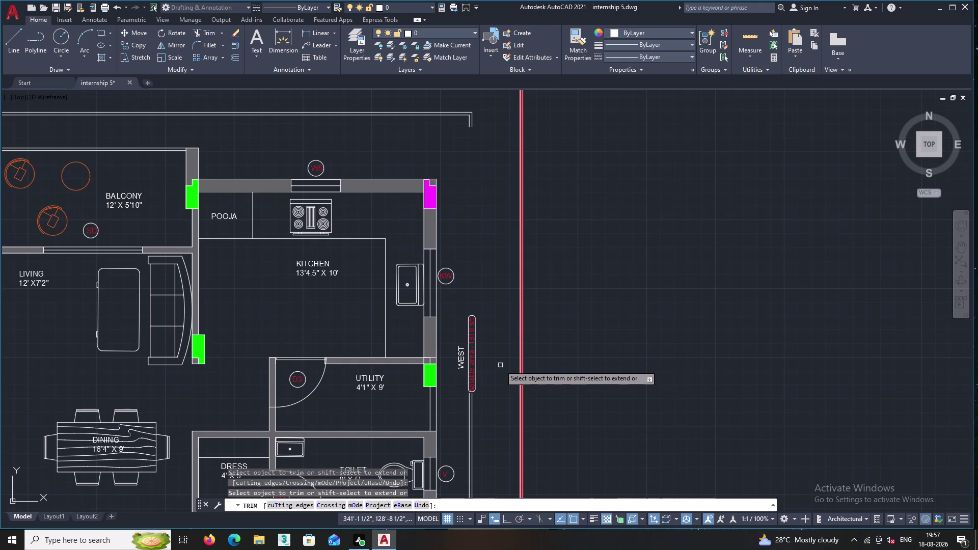
key(Escape)
Undo the trim of the leader lines and review the salable area tag.
scroll(up, 3)
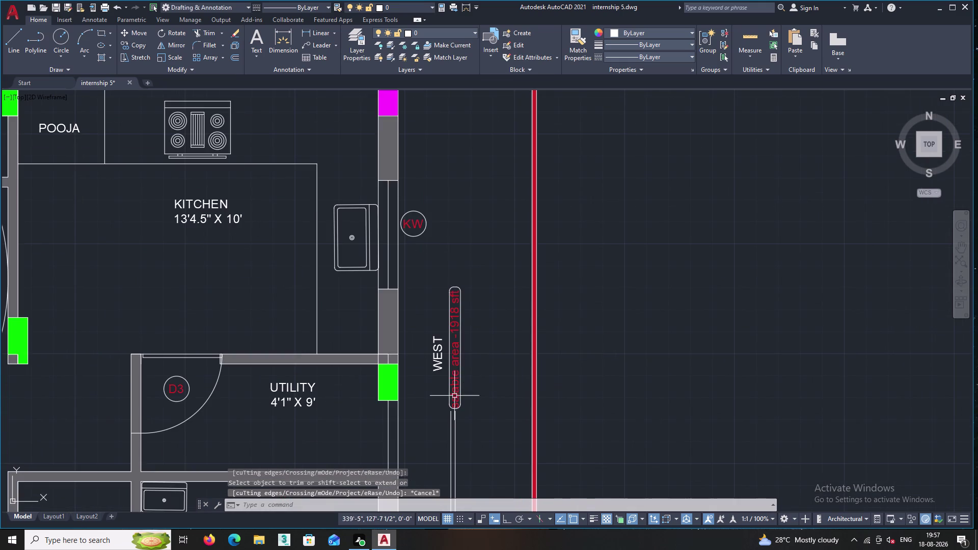
scroll(up, 3)
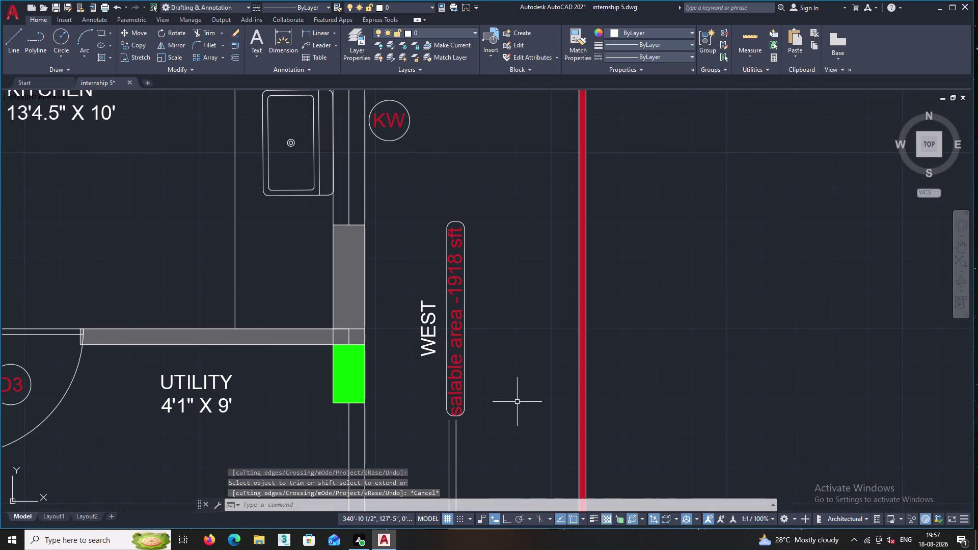
key(ctrl+z)
key(ctrl+z)
scroll(down, 3)
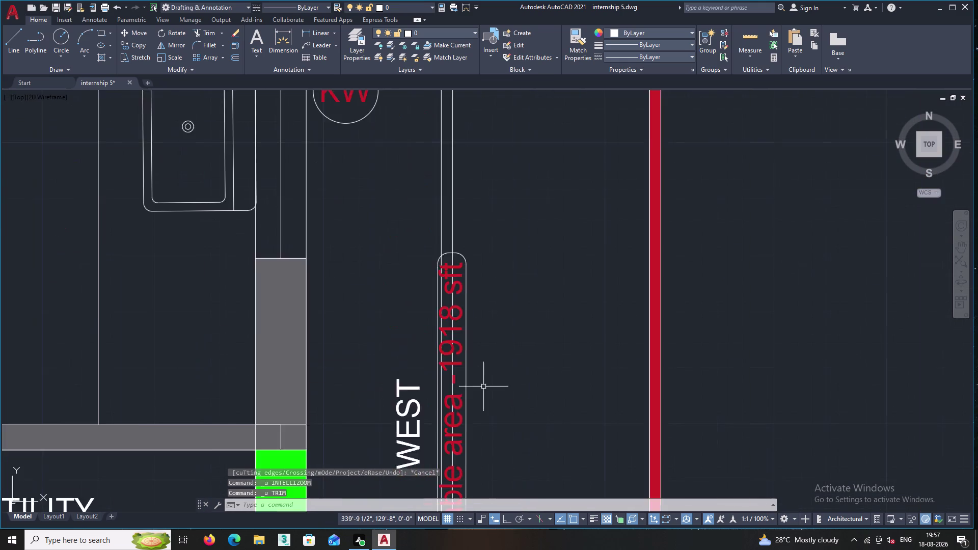
scroll(down, 3)
middle_drag(505, 377, 463, 301)
scroll(up, 3)
scroll(up, 3)
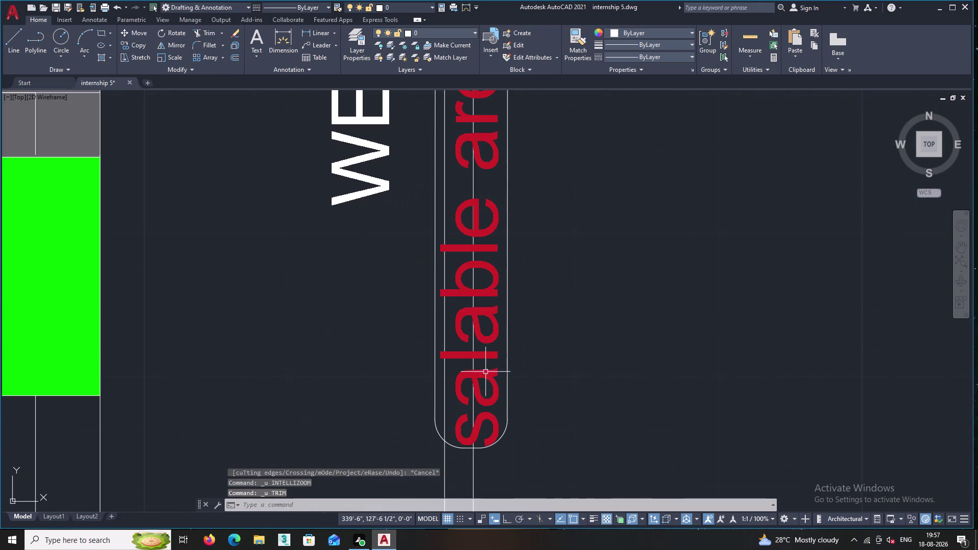
scroll(down, 3)
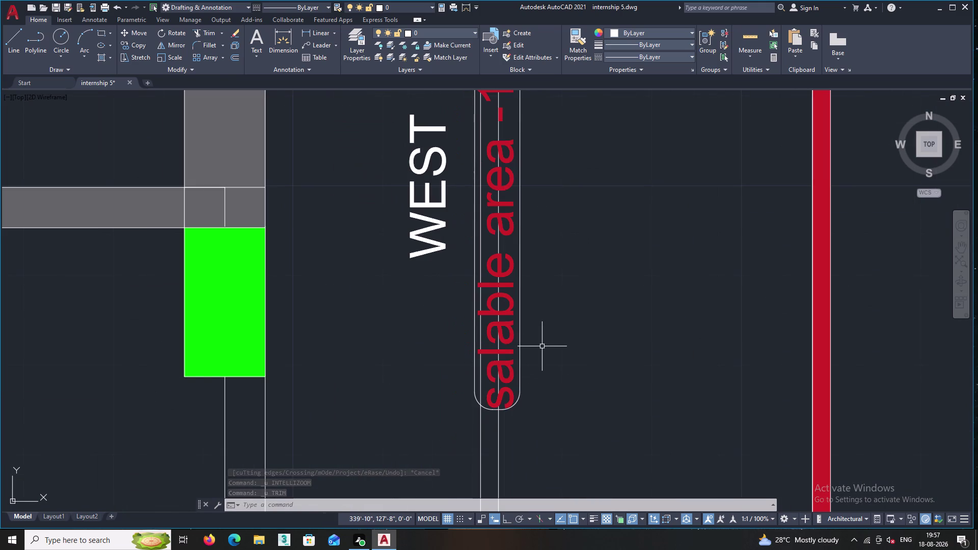
Re-trim the remaining lines inside the frame, keeping the lines below the label intact.
text(TR)
key(Return)
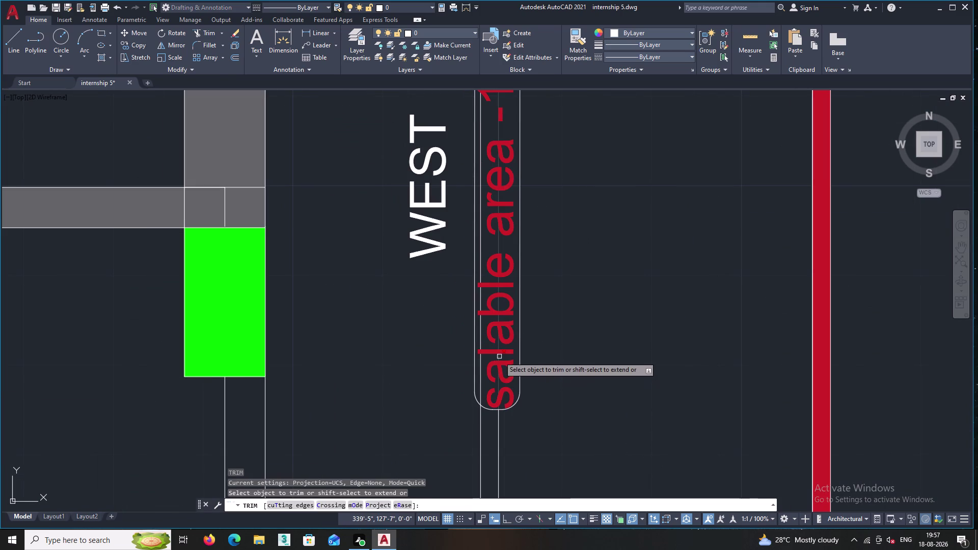
click(499, 357)
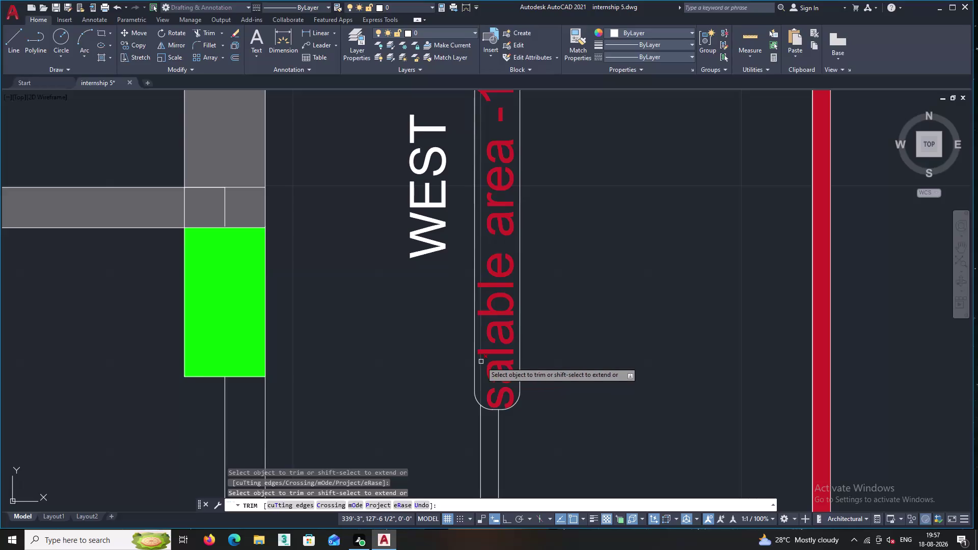
double_click(481, 361)
scroll(down, 3)
middle_drag(581, 300, 556, 481)
middle_drag(534, 317, 532, 364)
scroll(down, 3)
middle_drag(517, 332, 514, 435)
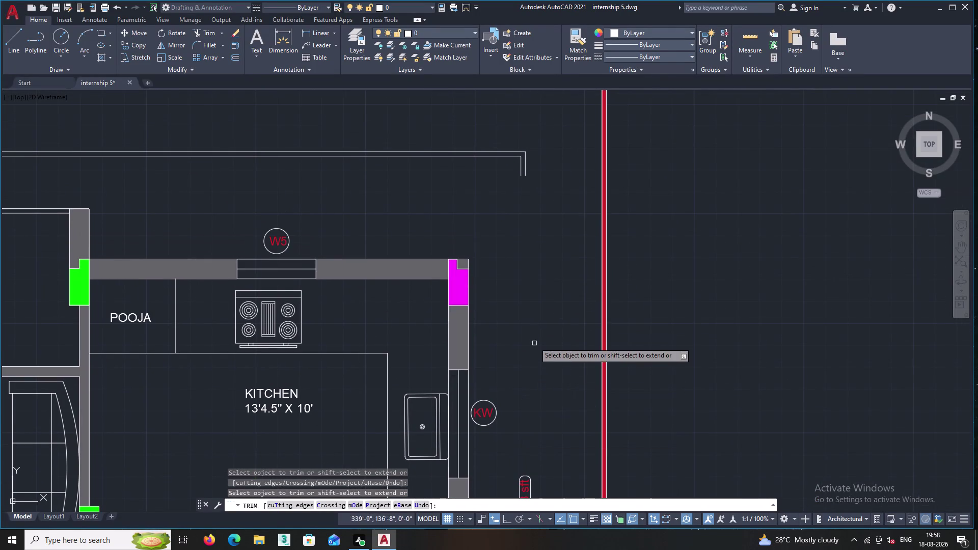
key(Escape)
click(12, 33)
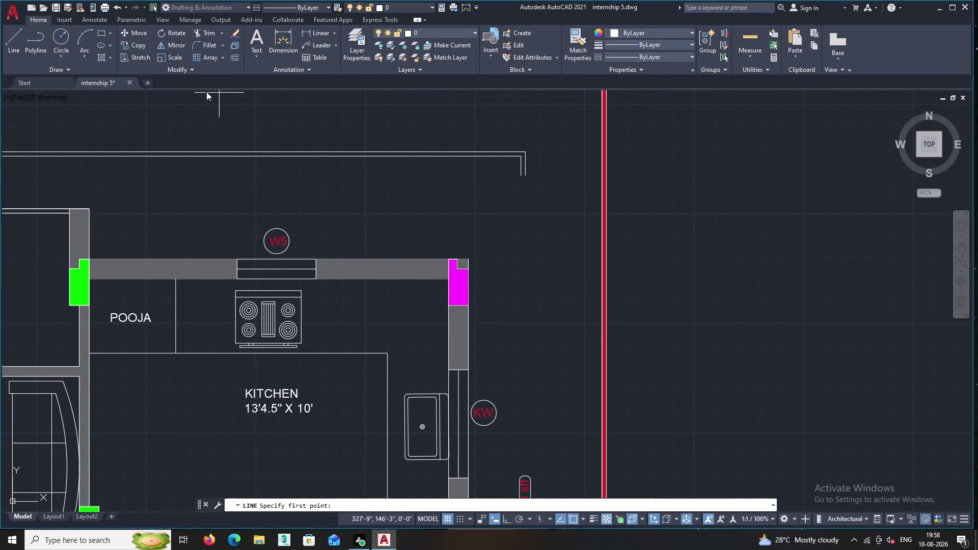
Draw an ortho-constrained line from beside WEST to the tag's top edge.
click(521, 174)
middle_drag(533, 314, 484, 195)
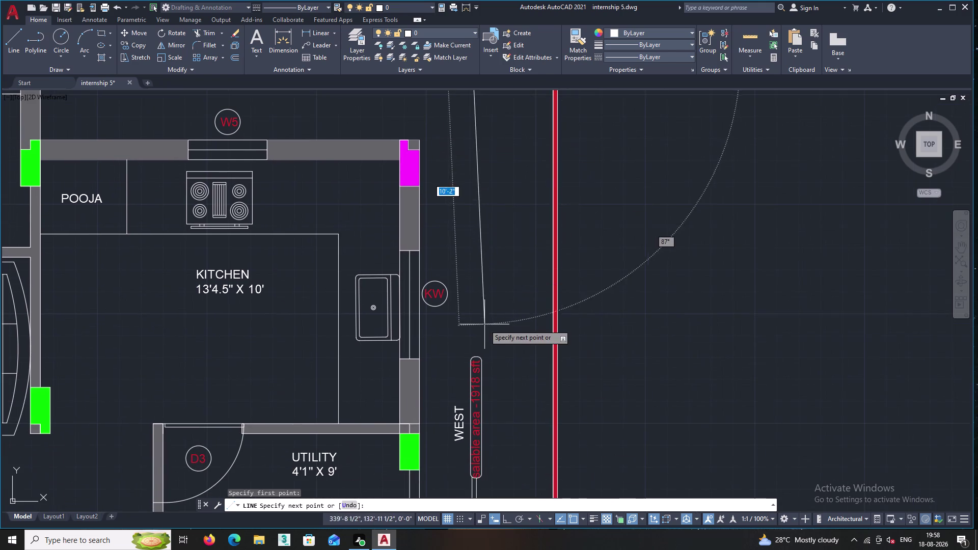
middle_drag(472, 357, 470, 322)
scroll(up, 3)
scroll(up, 3)
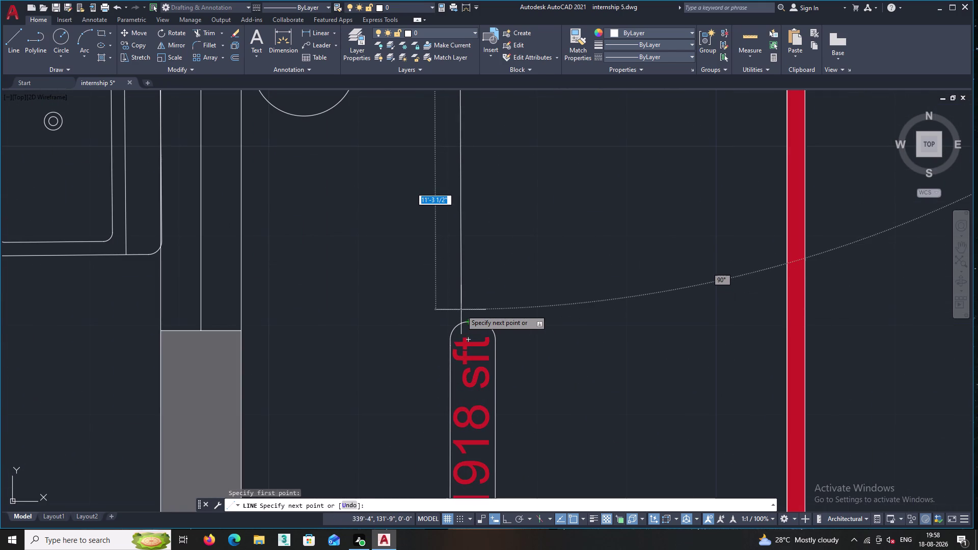
key(F8)
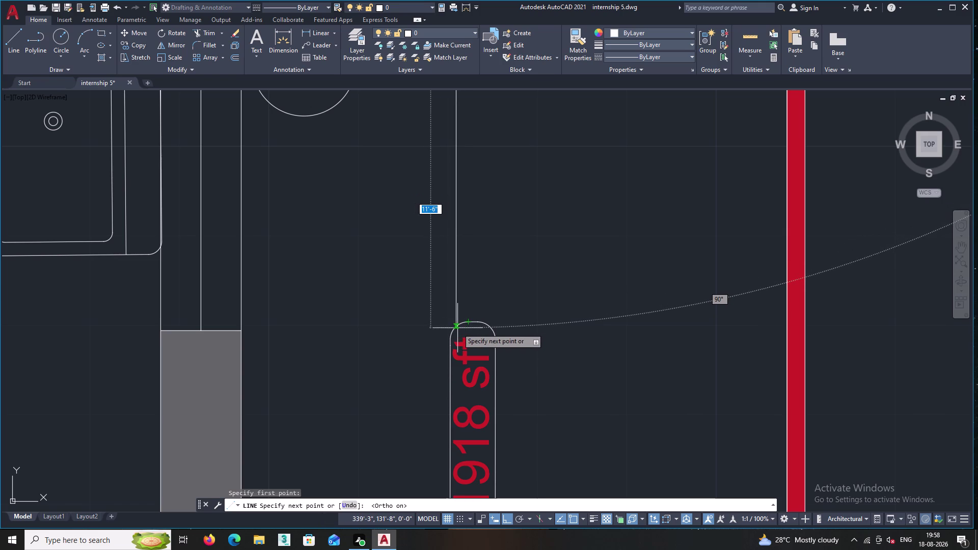
scroll(up, 3)
click(454, 329)
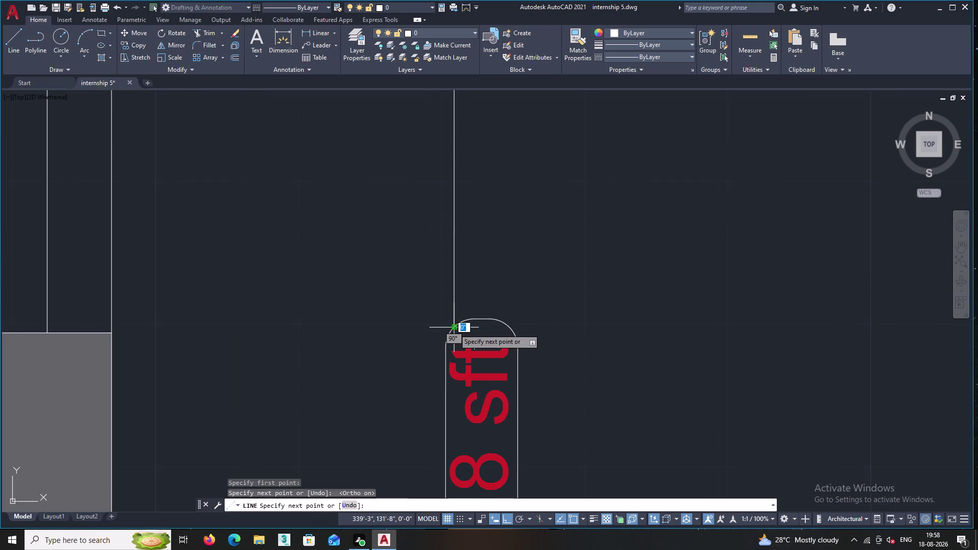
key(Return)
Start another line at the outer boundary corner, then cancel the attempt.
middle_drag(499, 265, 487, 321)
scroll(down, 3)
scroll(down, 3)
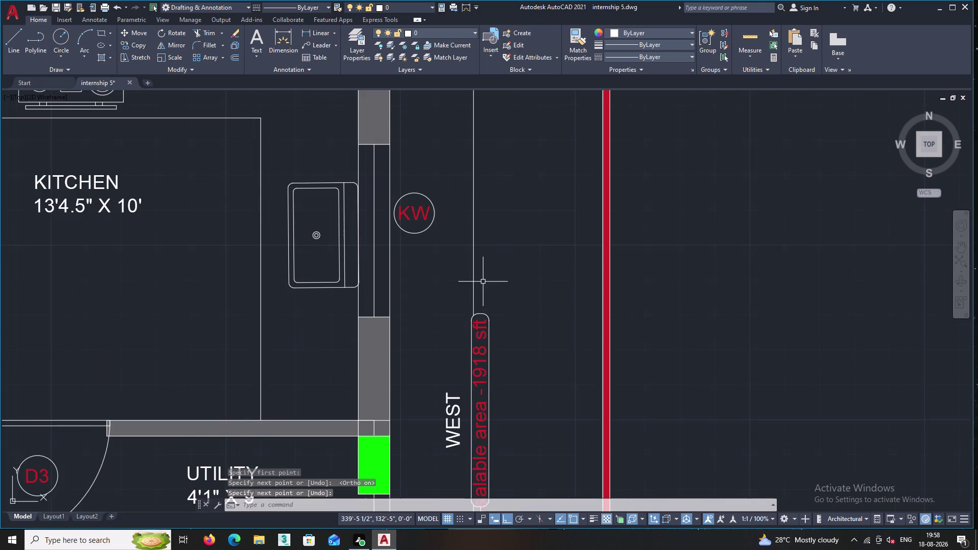
middle_drag(483, 281, 482, 168)
middle_drag(482, 169, 486, 266)
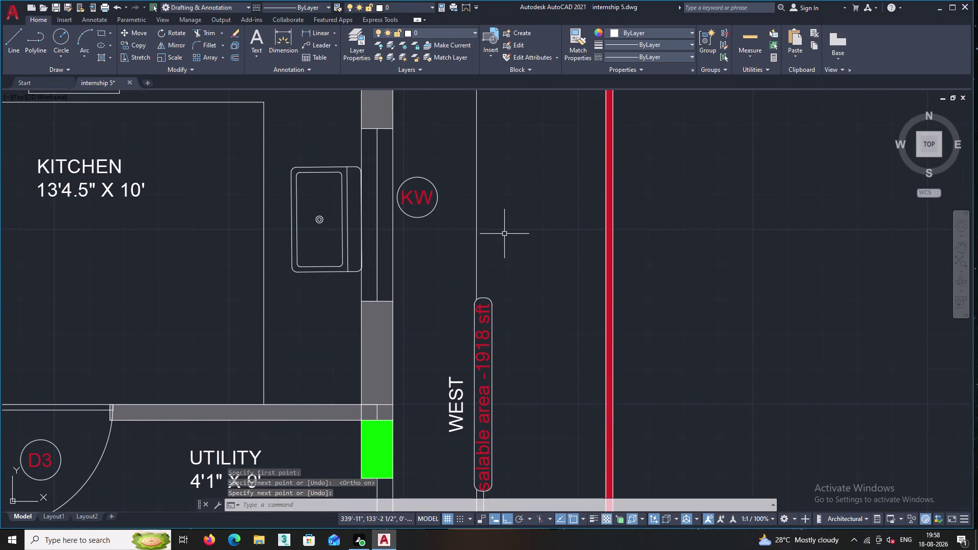
key(Return)
middle_drag(489, 219, 480, 453)
scroll(down, 3)
middle_drag(478, 211, 477, 233)
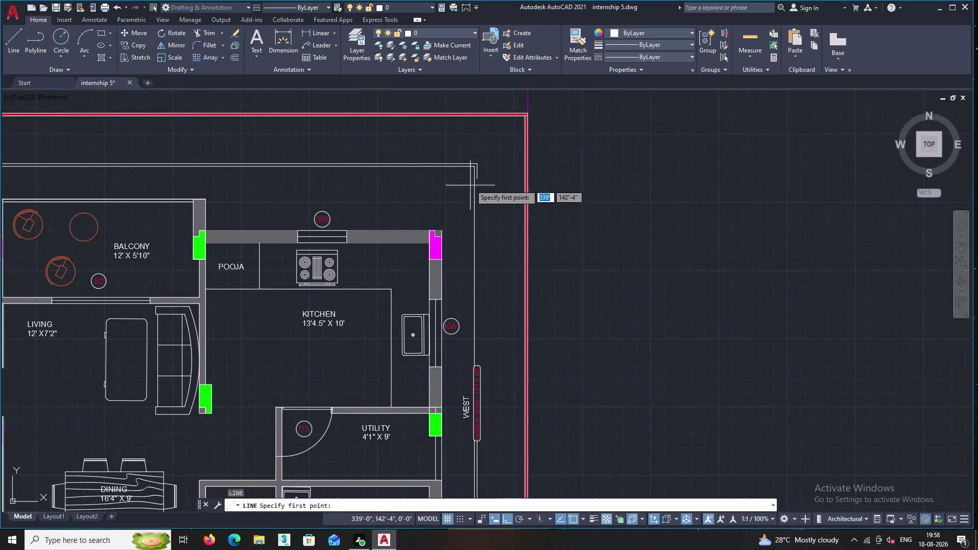
scroll(up, 3)
click(485, 187)
right_click(485, 186)
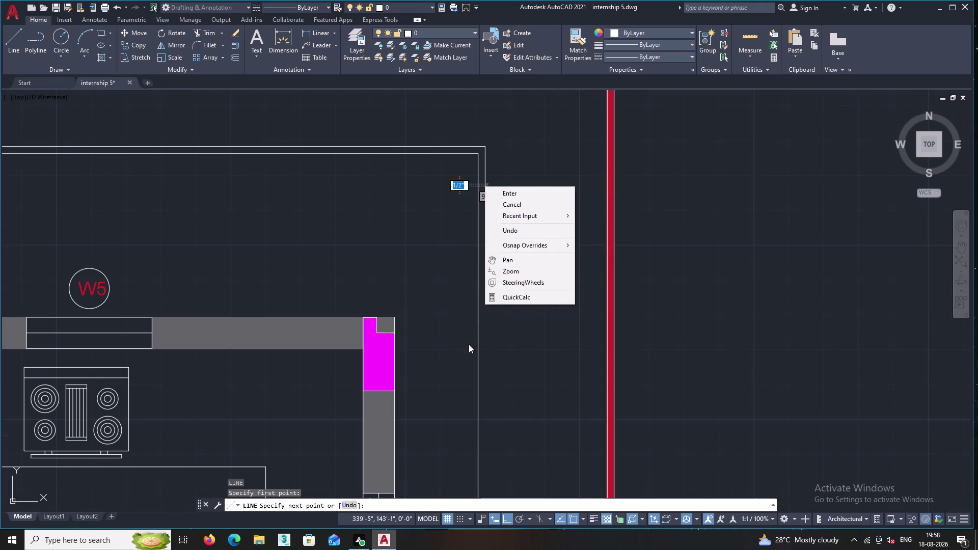
middle_click(495, 339)
double_click(509, 207)
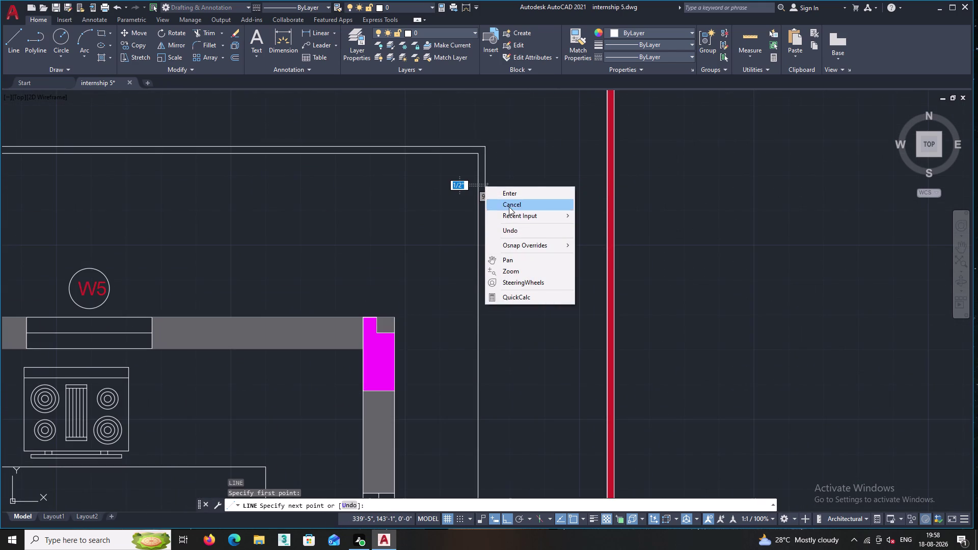
key(Escape)
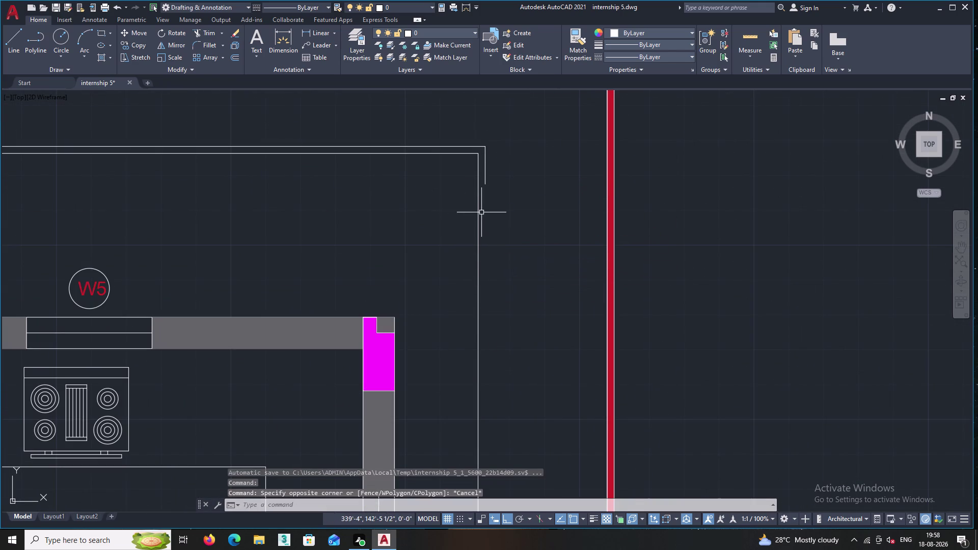
key(Return)
key(Return)
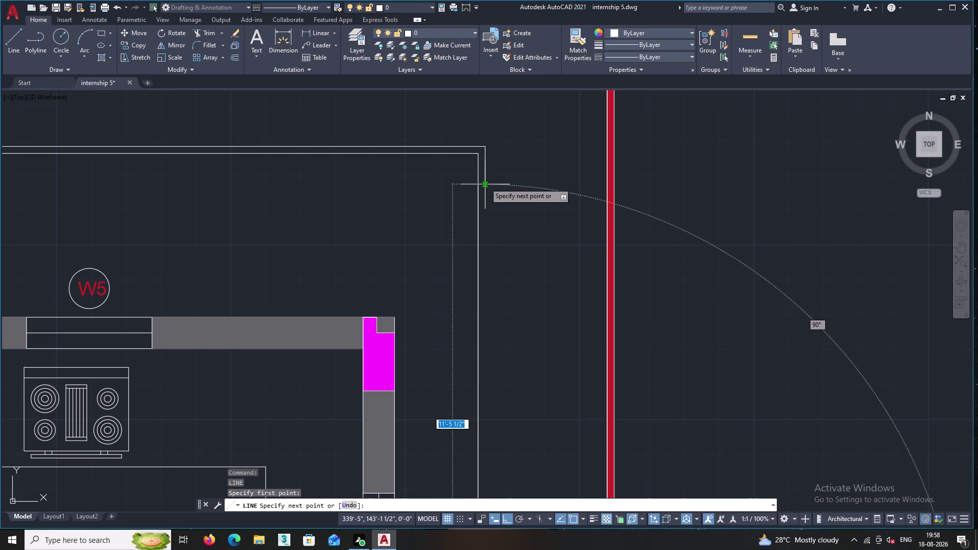
key(Escape)
Draw a leader line from near the WEST label to the salable area frame's top.
click(14, 44)
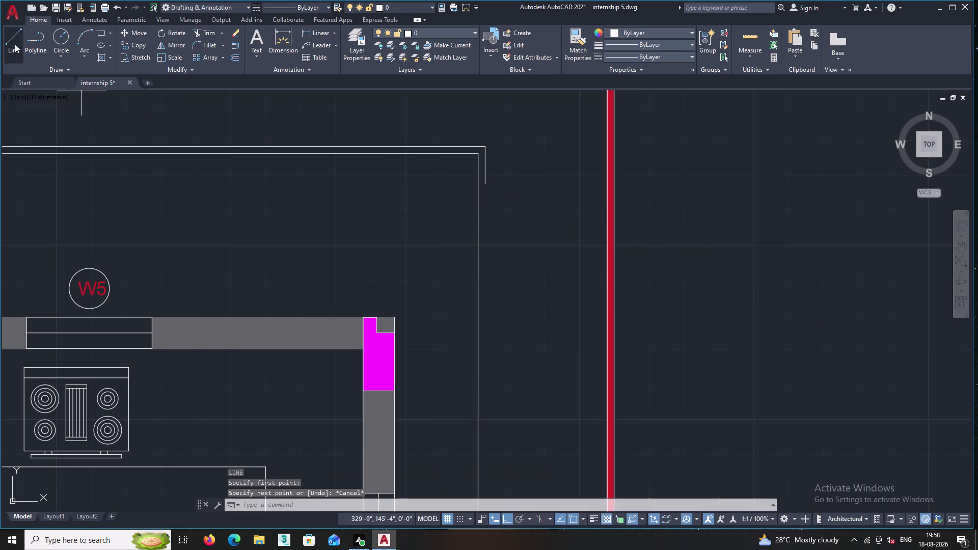
click(485, 182)
middle_drag(489, 306, 478, 189)
scroll(down, 3)
middle_drag(486, 287, 439, 112)
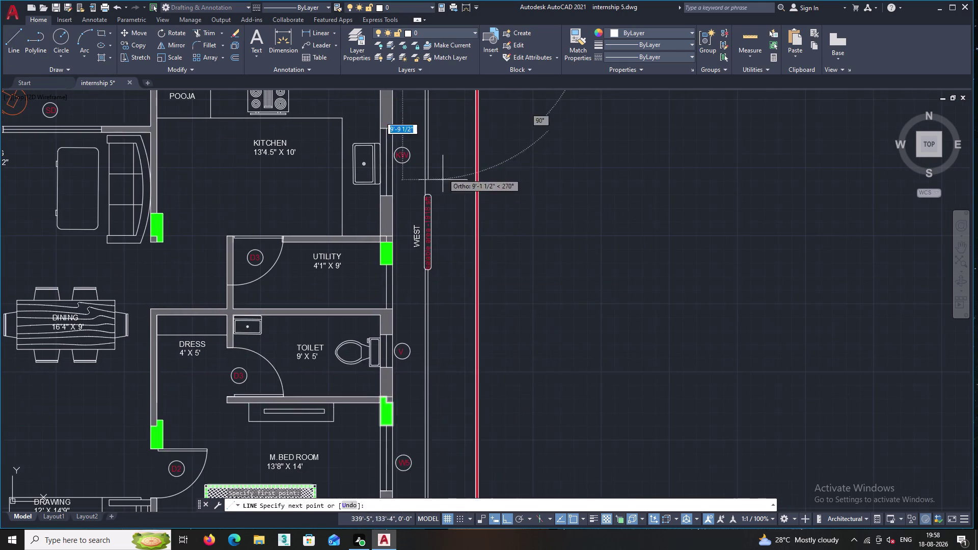
scroll(up, 3)
scroll(up, 3)
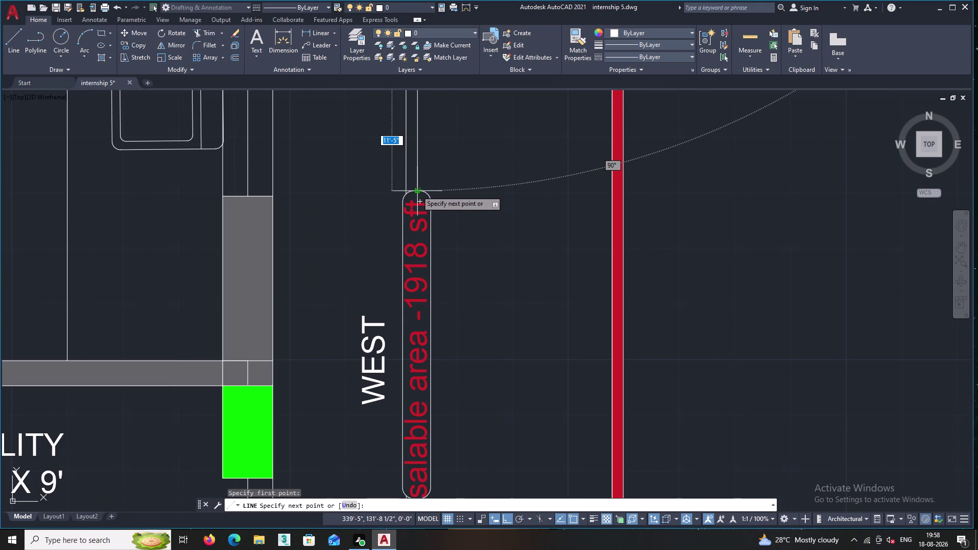
scroll(up, 3)
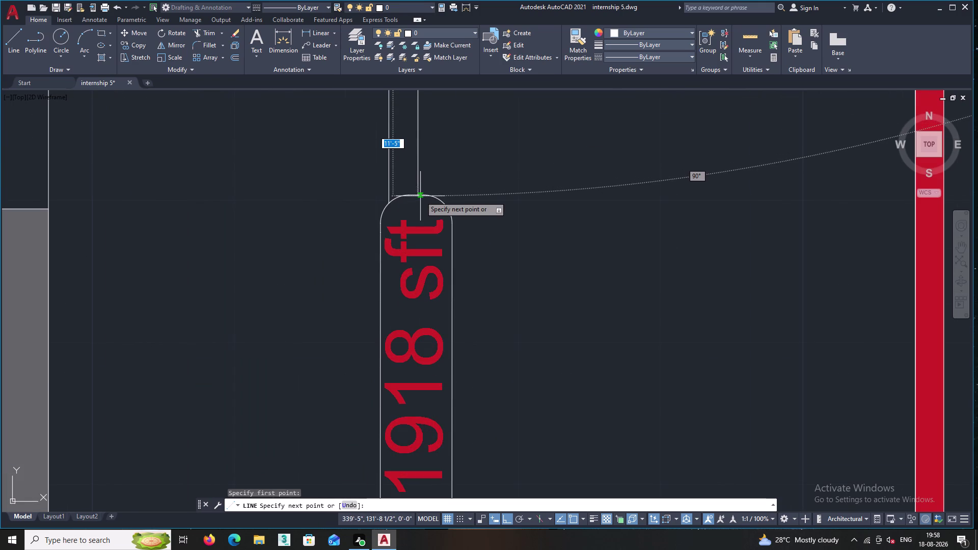
click(417, 196)
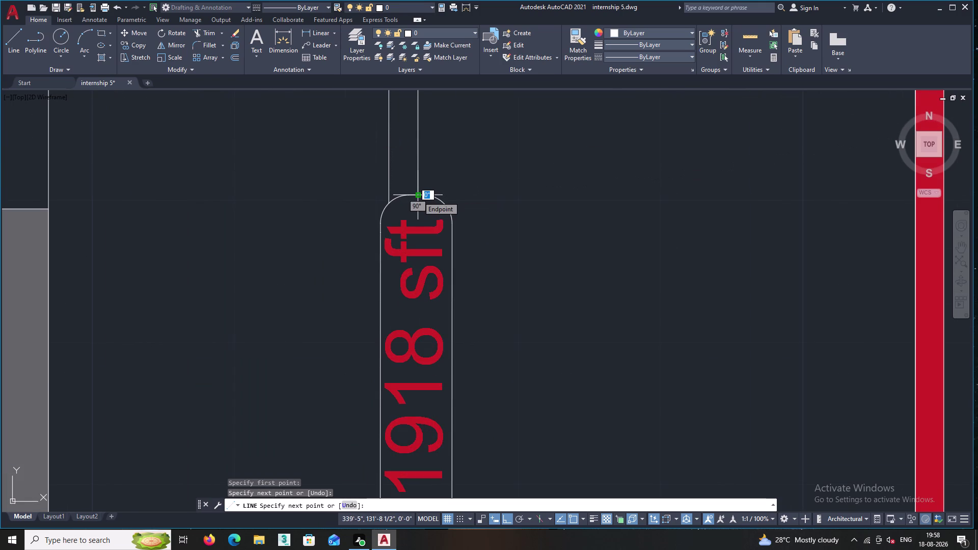
key(Escape)
scroll(down, 3)
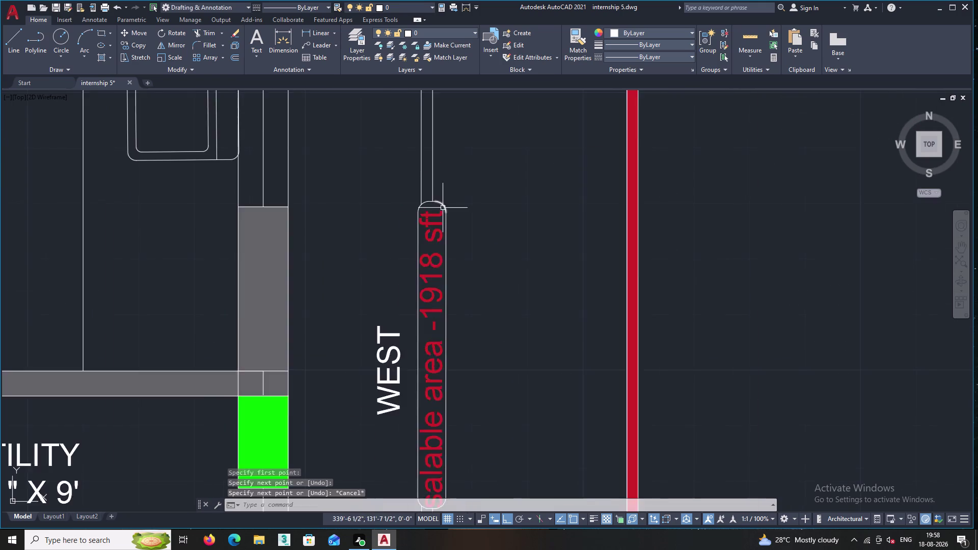
scroll(down, 3)
scroll(down, 3)
middle_drag(447, 229, 423, 190)
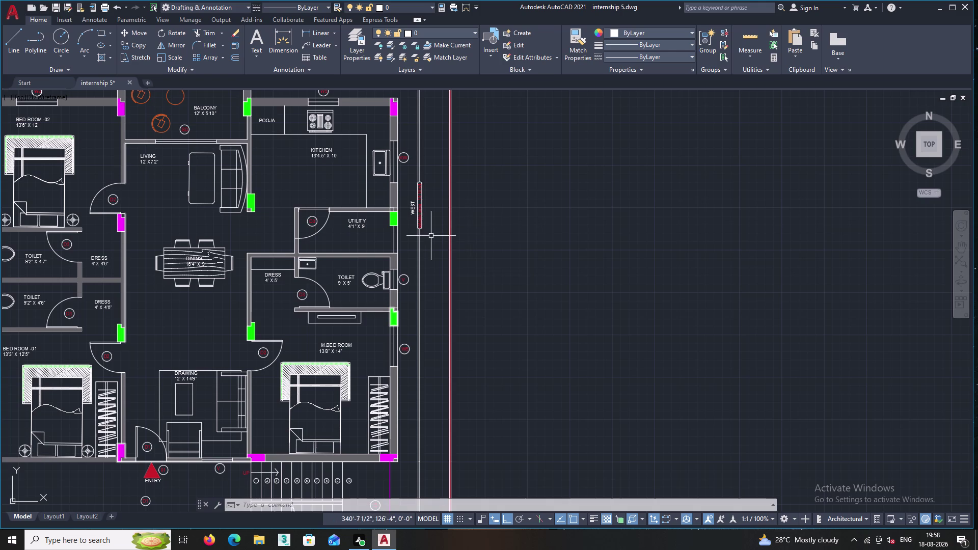
middle_drag(424, 225, 399, 209)
scroll(up, 3)
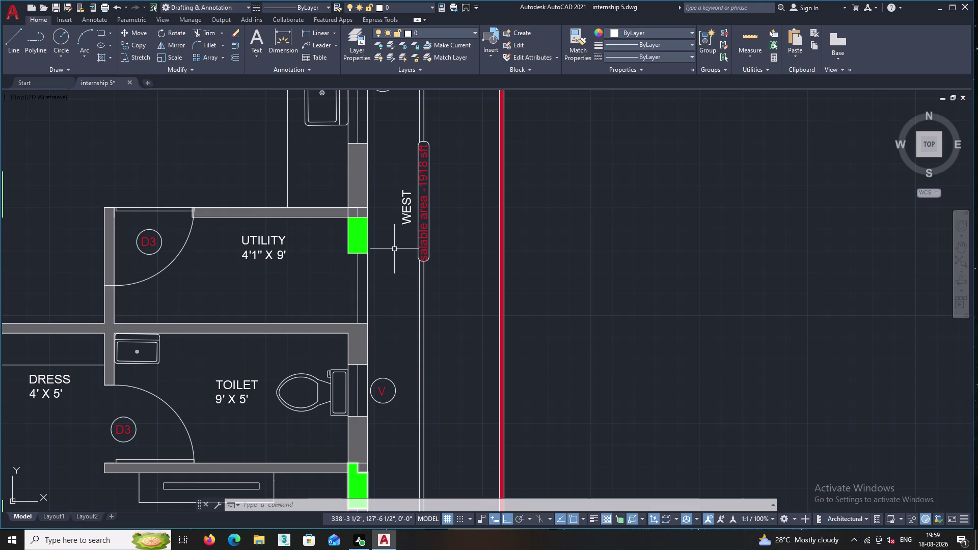
scroll(down, 3)
middle_drag(404, 265, 468, 166)
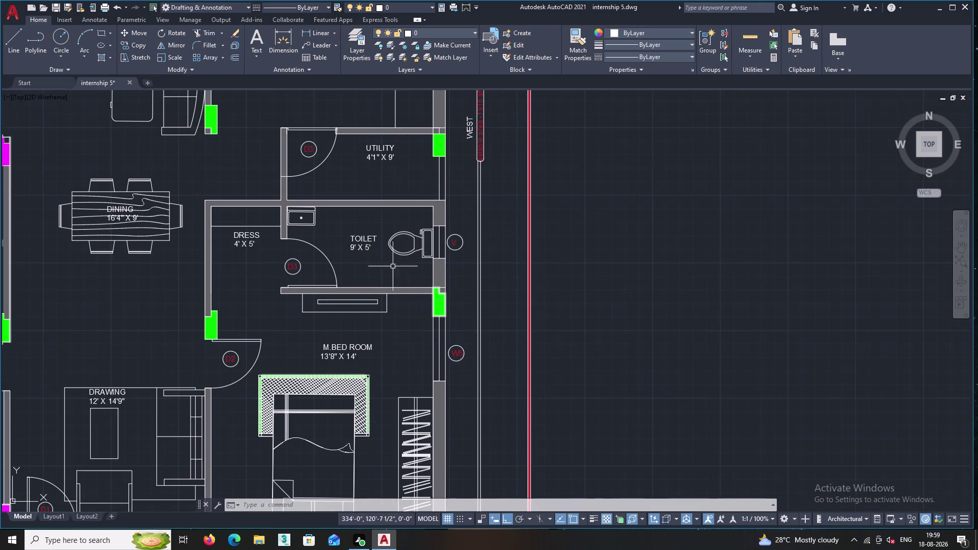
middle_drag(385, 277, 349, 232)
middle_drag(272, 267, 327, 194)
scroll(down, 3)
middle_drag(209, 226, 283, 175)
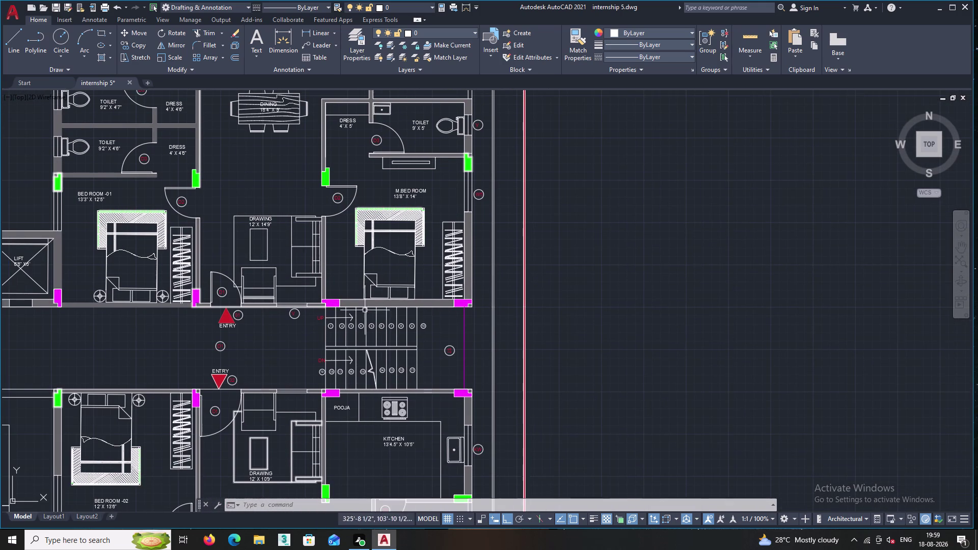
middle_drag(456, 281, 484, 252)
middle_drag(467, 331, 435, 245)
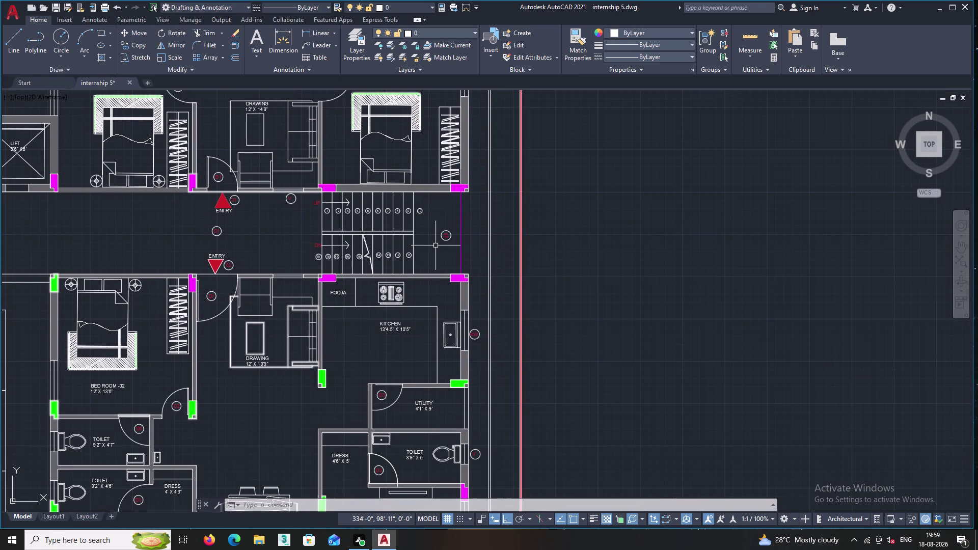
middle_drag(348, 255, 306, 221)
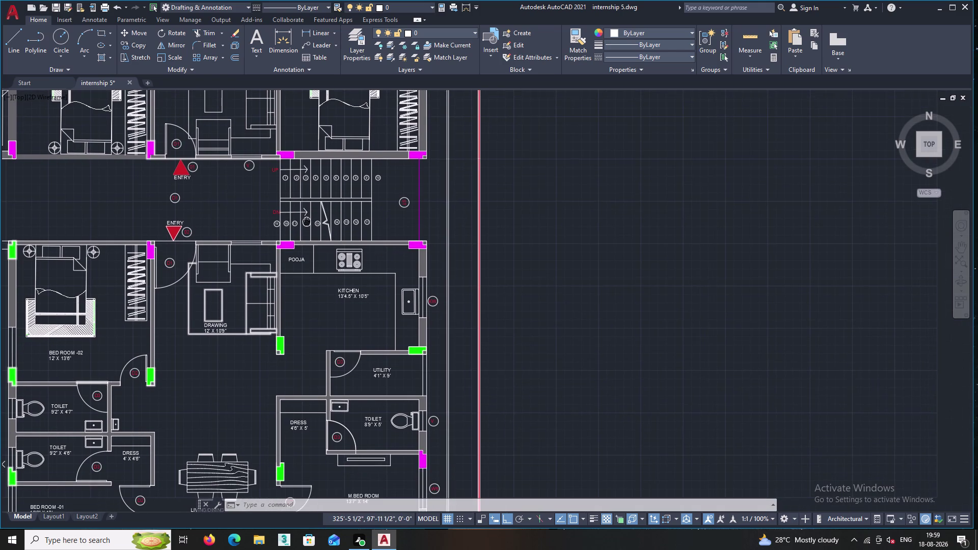
middle_drag(307, 221, 288, 221)
scroll(down, 3)
middle_drag(236, 259, 379, 180)
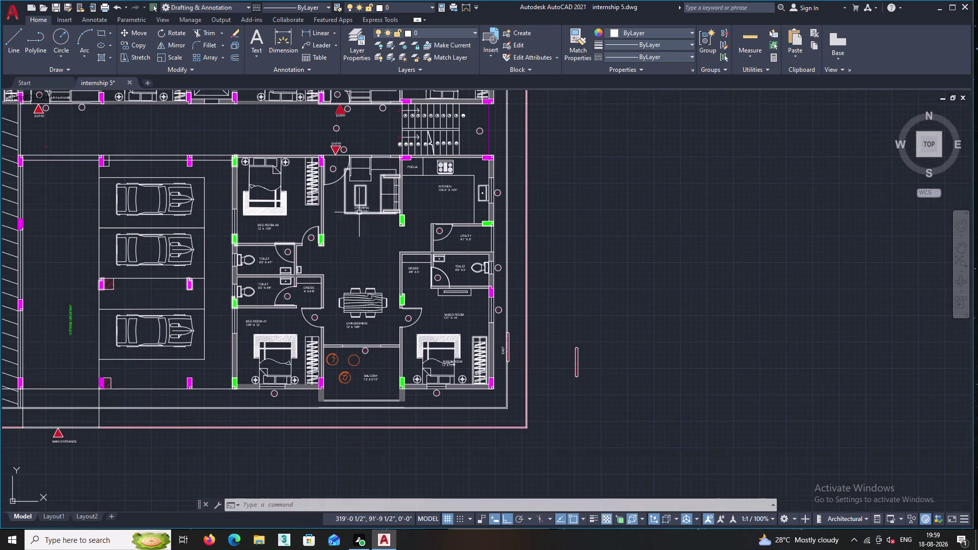
middle_drag(334, 313, 463, 258)
scroll(up, 3)
scroll(up, 3)
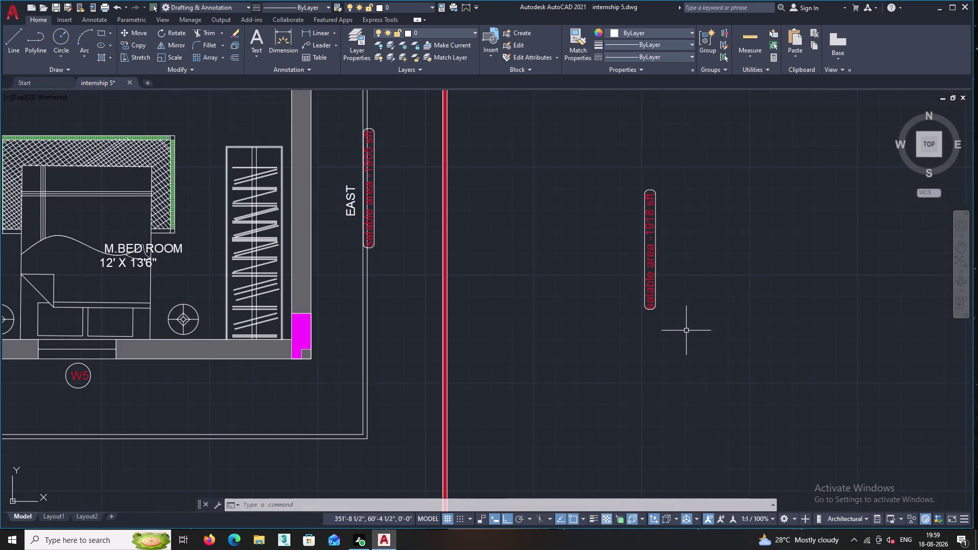
Window-select the duplicate 'salable area -1918 sft' label right of the plan and delete it.
click(686, 332)
click(609, 164)
key(Delete)
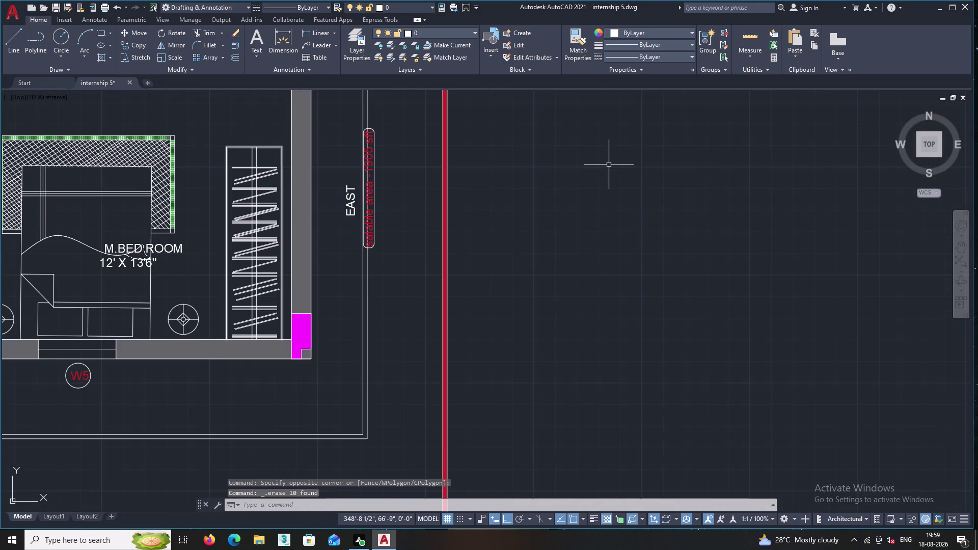
Pan down along the southern boundary to the main entrance and select the line above it.
scroll(down, 3)
middle_drag(505, 276, 595, 245)
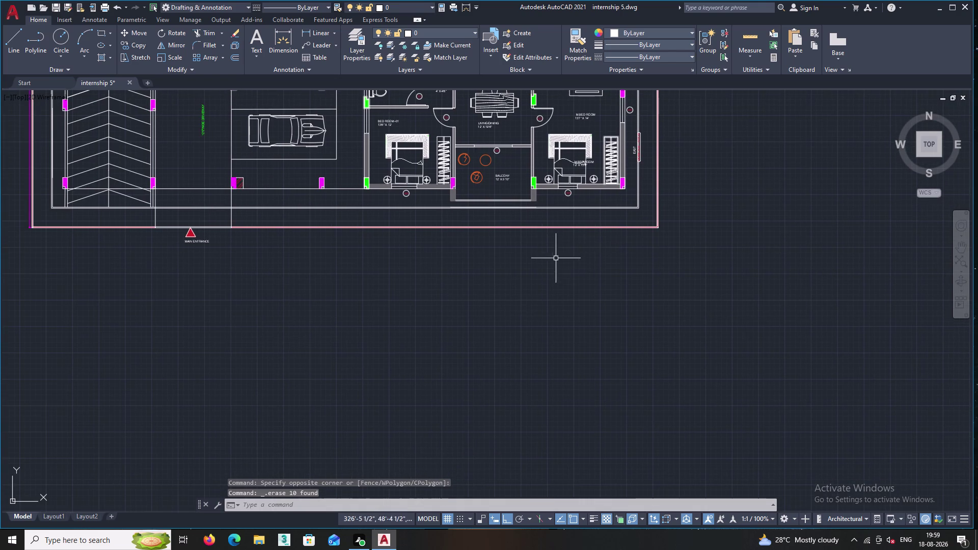
middle_drag(428, 280, 491, 263)
middle_drag(359, 262, 531, 307)
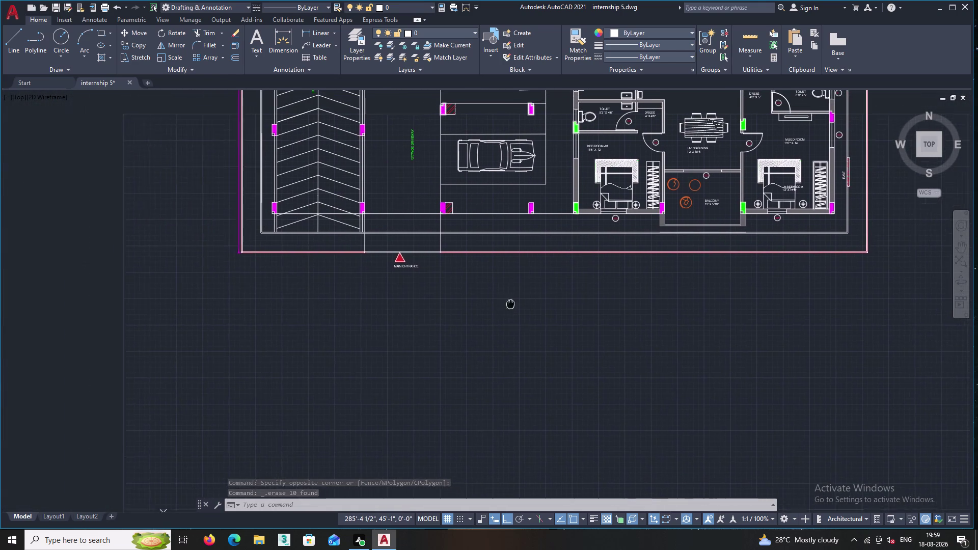
middle_drag(531, 306, 546, 307)
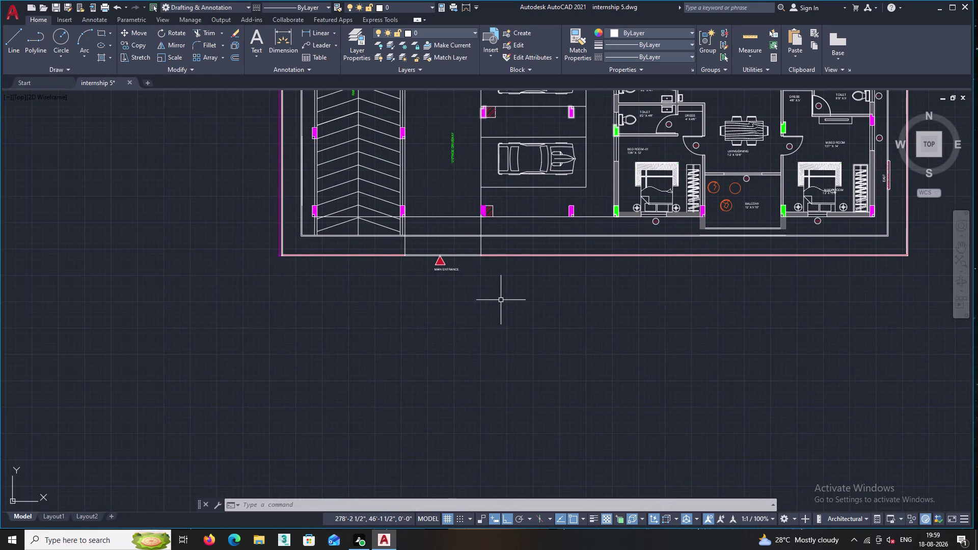
scroll(up, 3)
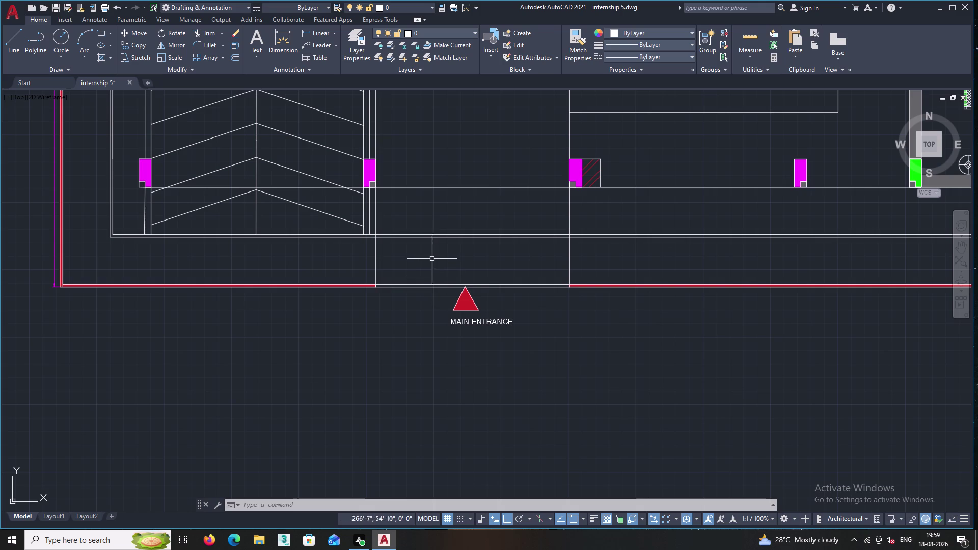
middle_drag(428, 253, 449, 285)
scroll(up, 3)
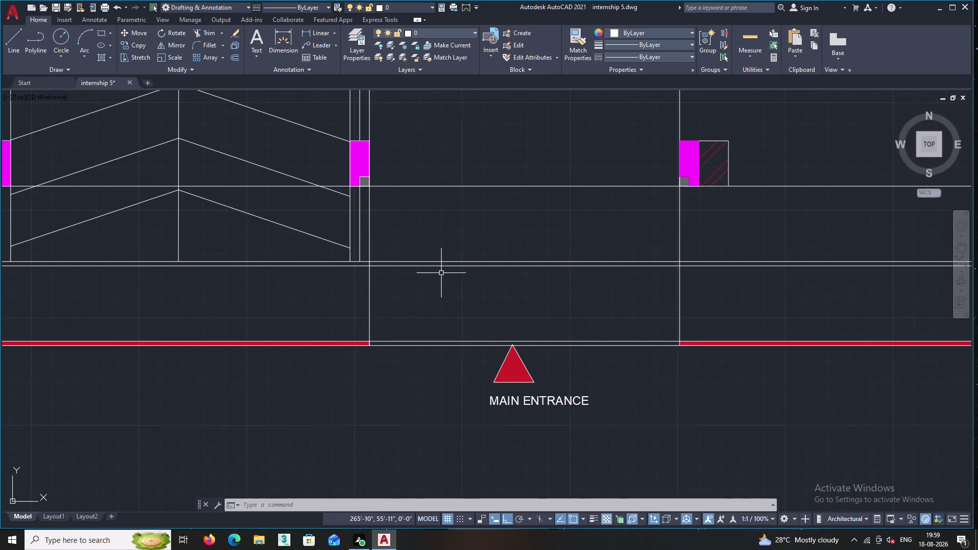
click(442, 262)
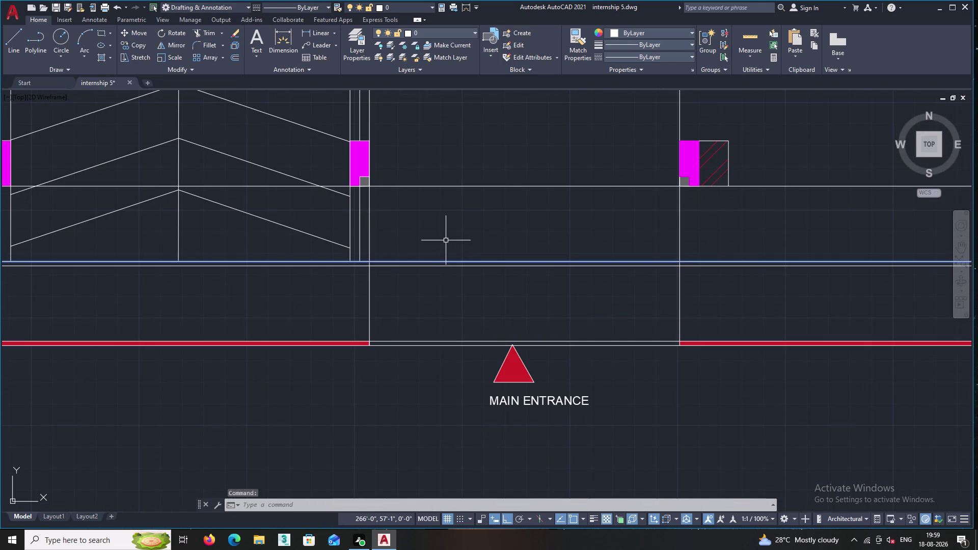
click(615, 31)
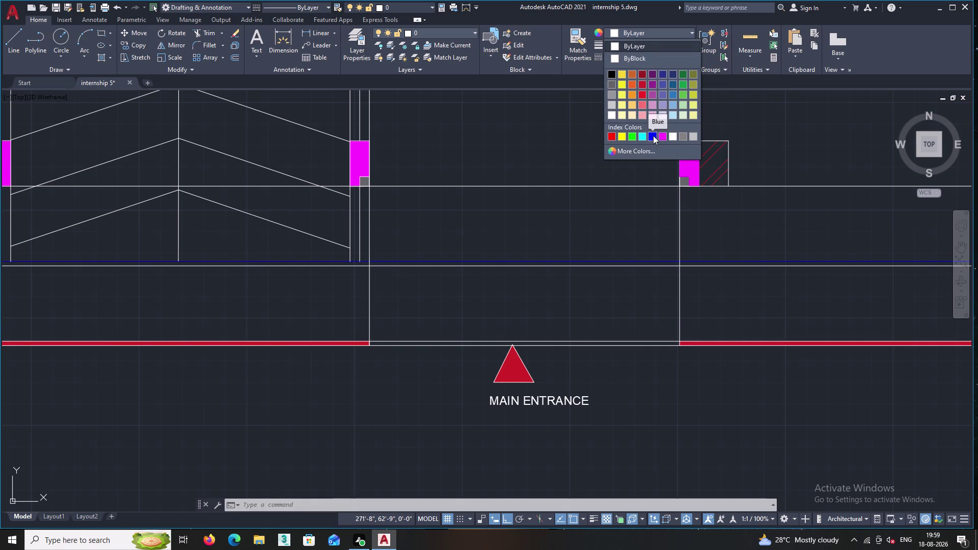
click(674, 91)
key(Return)
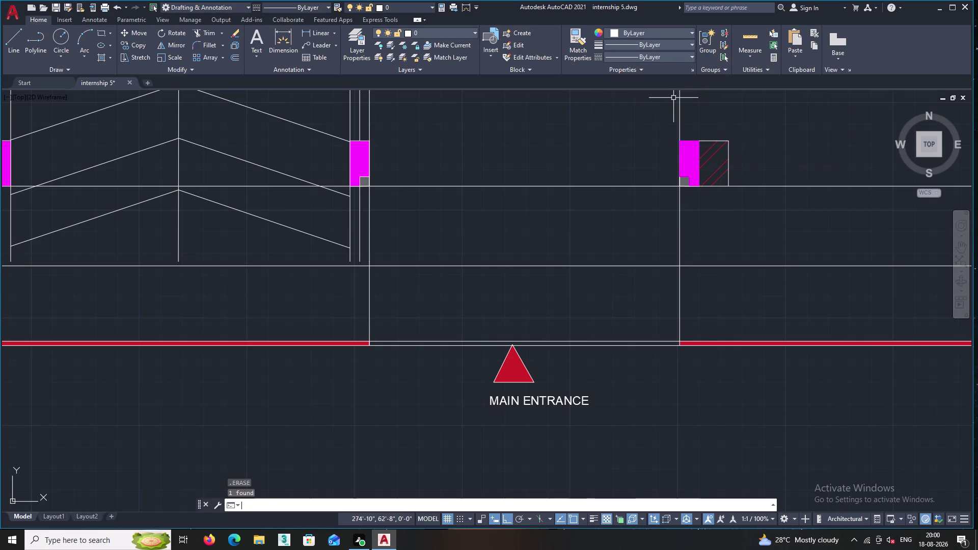
key(ctrl+z)
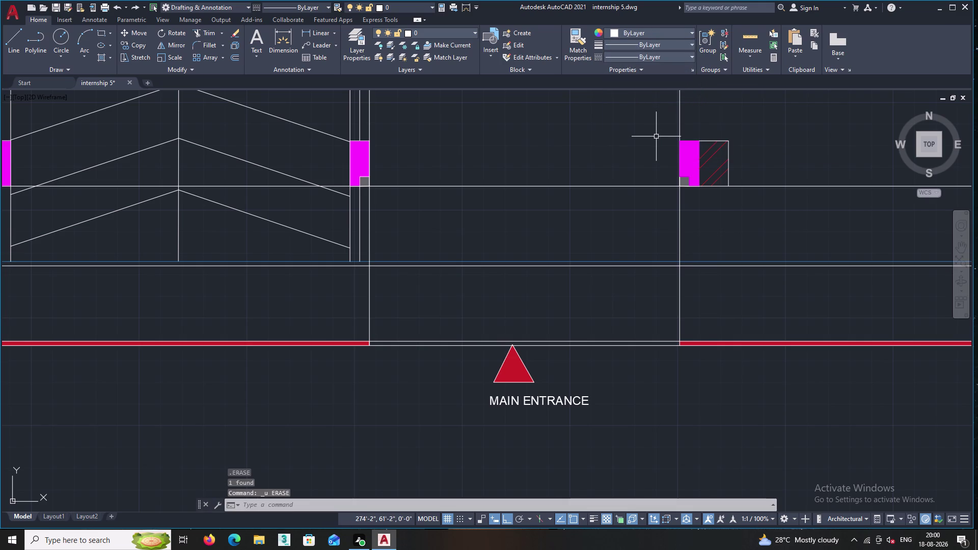
key(ctrl+z)
scroll(up, 3)
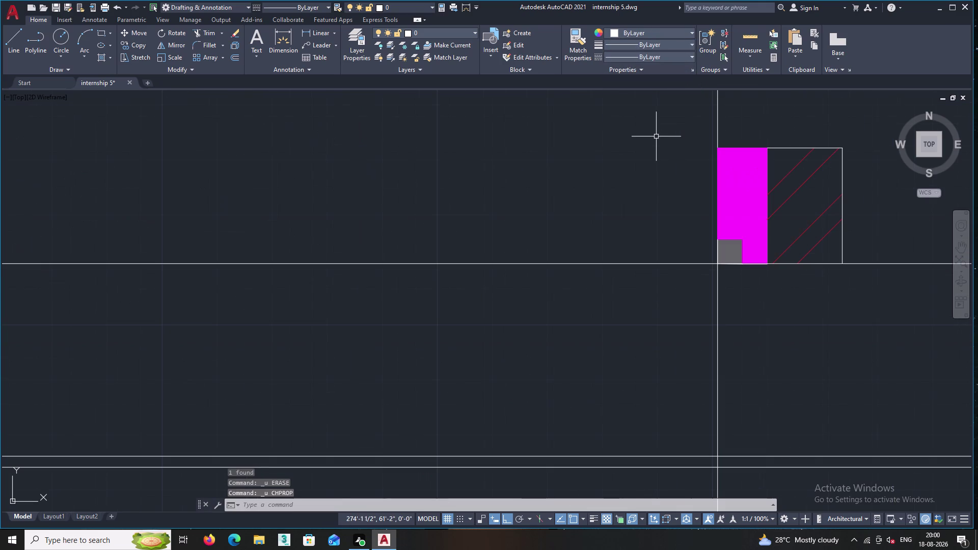
key(Escape)
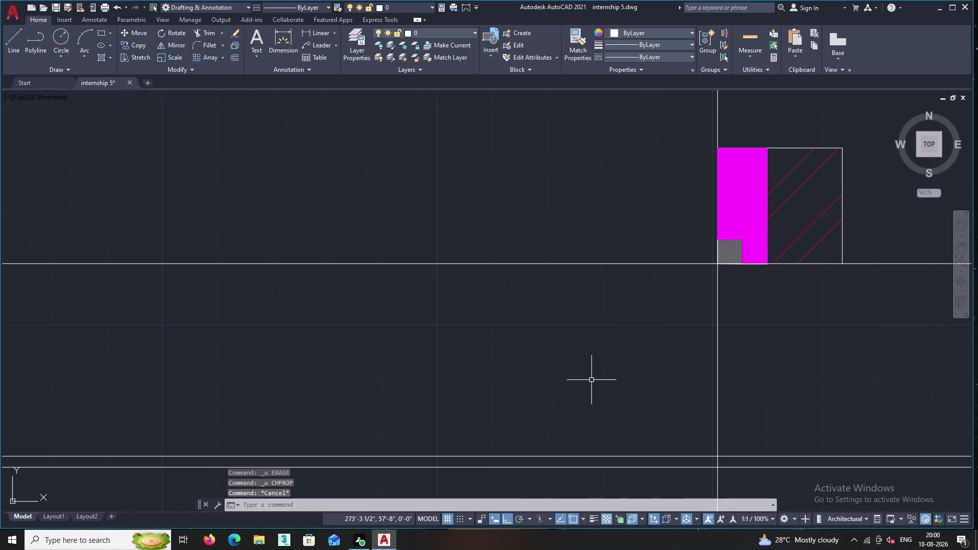